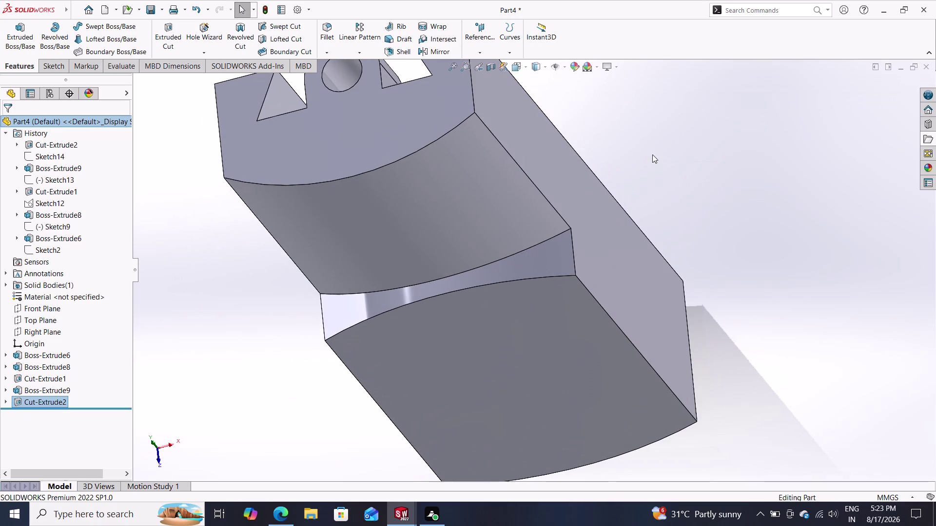
Orbit to the end face of Boss-Extrude8 and start Sketch15 on it.
middle_drag(694, 308, 693, 220)
click(569, 272)
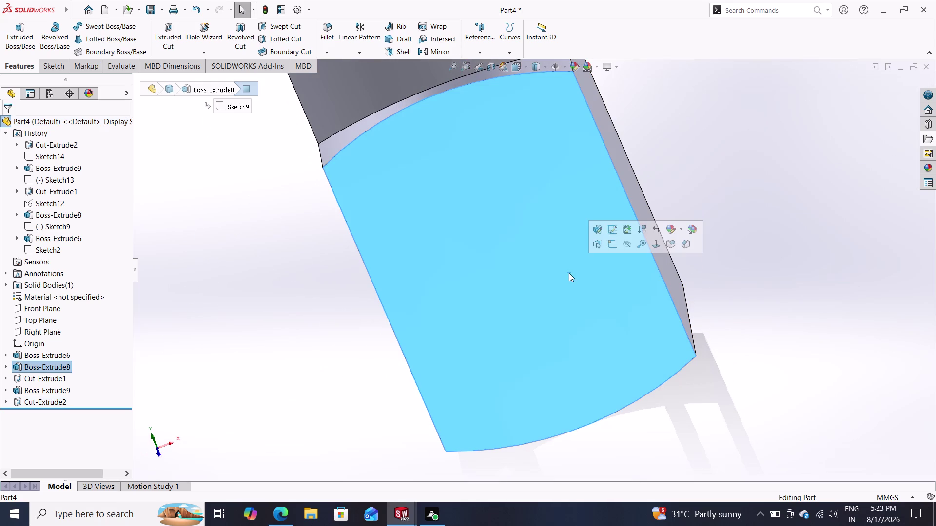
click(614, 244)
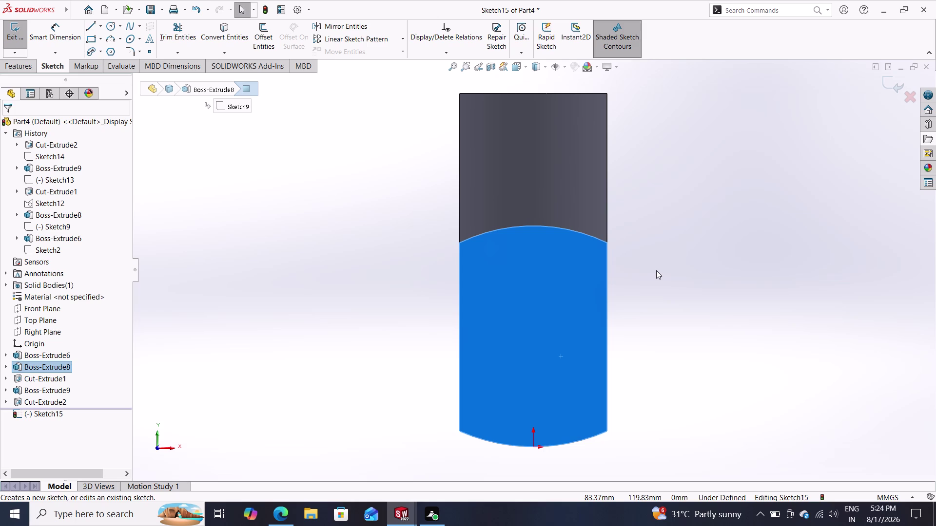
Draw the first circle centred above the origin.
click(109, 21)
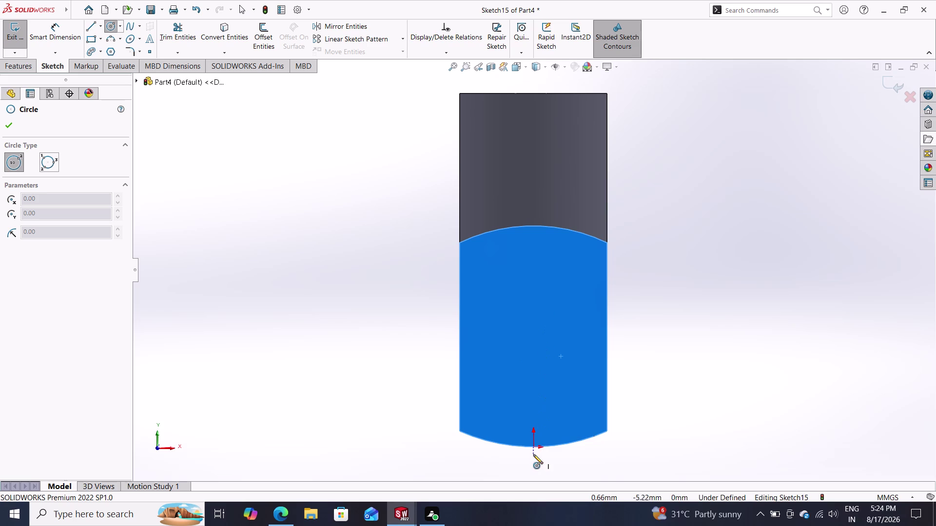
click(533, 299)
click(558, 317)
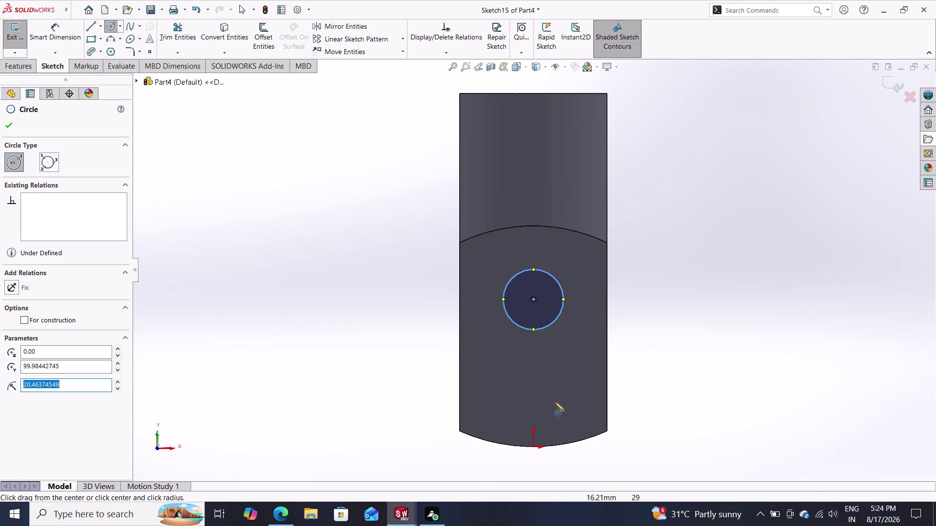
double_click(530, 389)
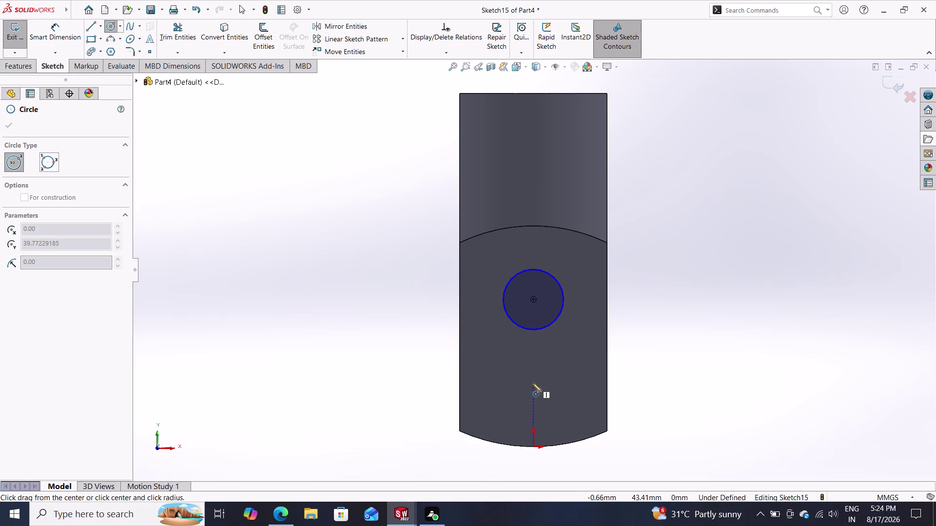
Draw the second circle below the first and begin dimensioning the upper circle.
double_click(533, 383)
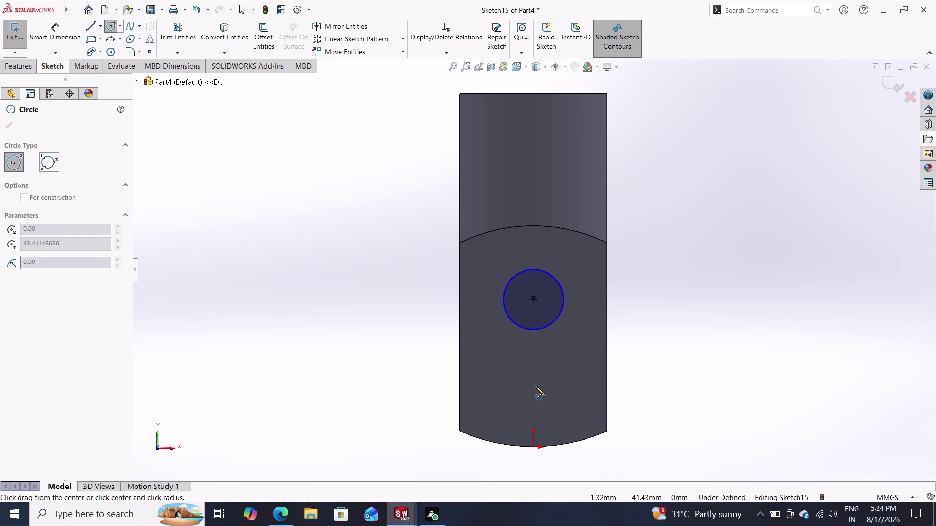
click(533, 382)
double_click(560, 395)
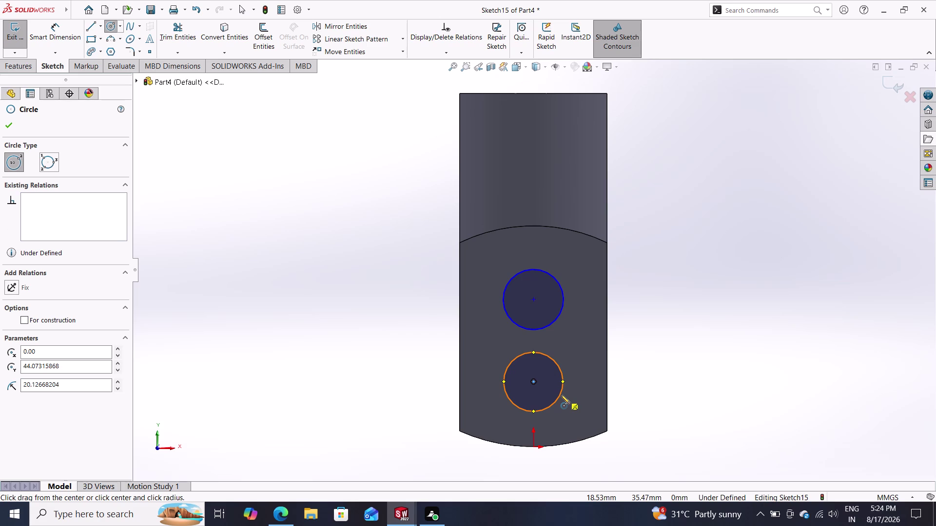
click(50, 36)
click(504, 297)
click(372, 280)
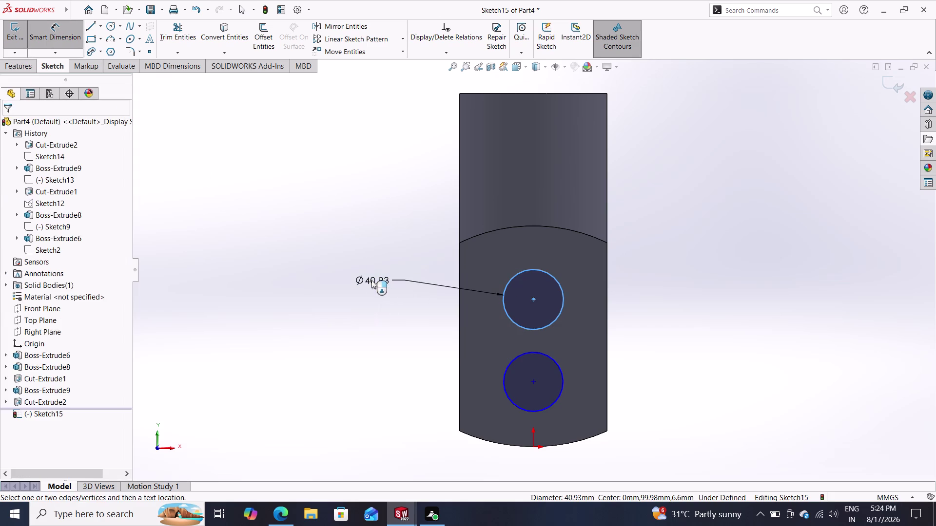
Set the circle diameters to 16 (upper) and 20 (lower).
text(16)
key(Return)
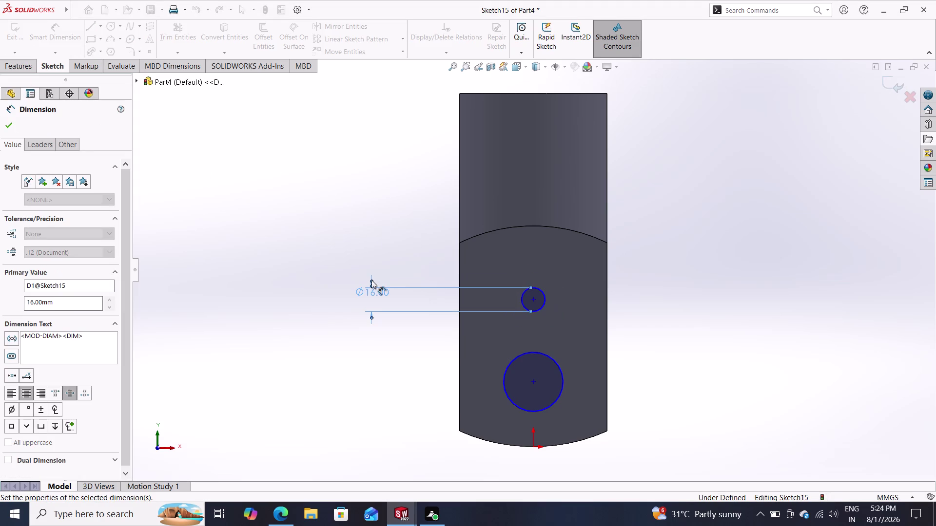
click(562, 371)
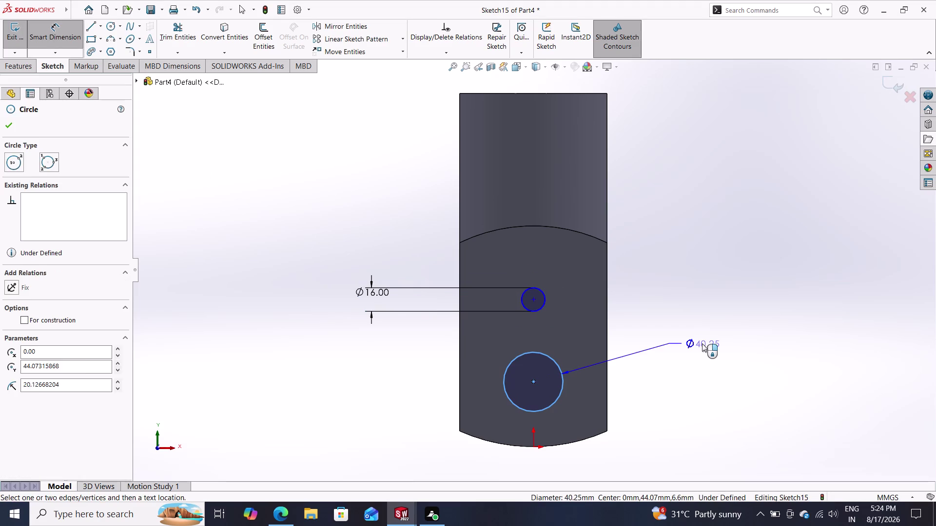
click(702, 344)
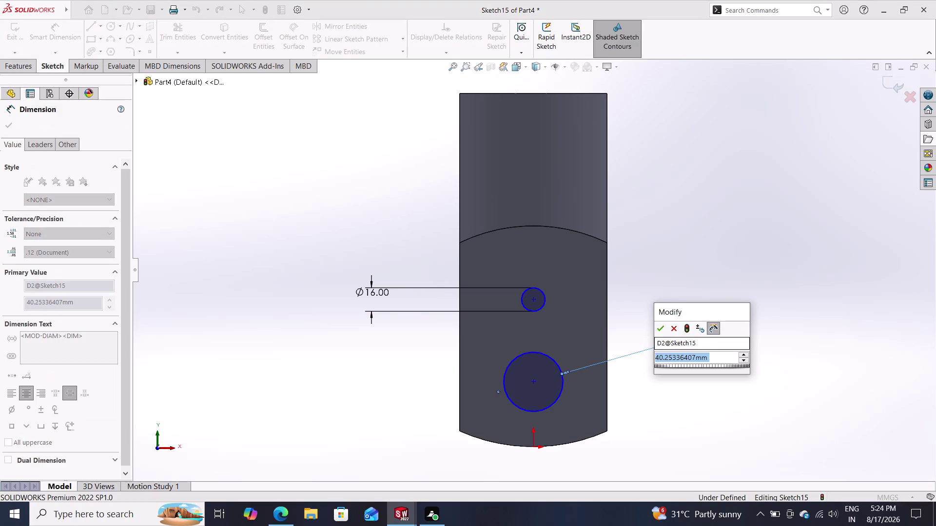
text(20)
key(Return)
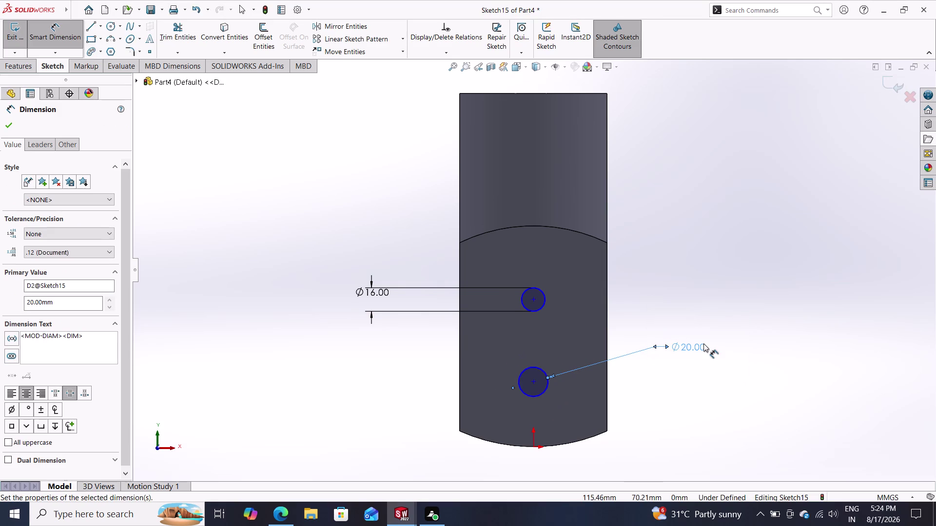
click(10, 126)
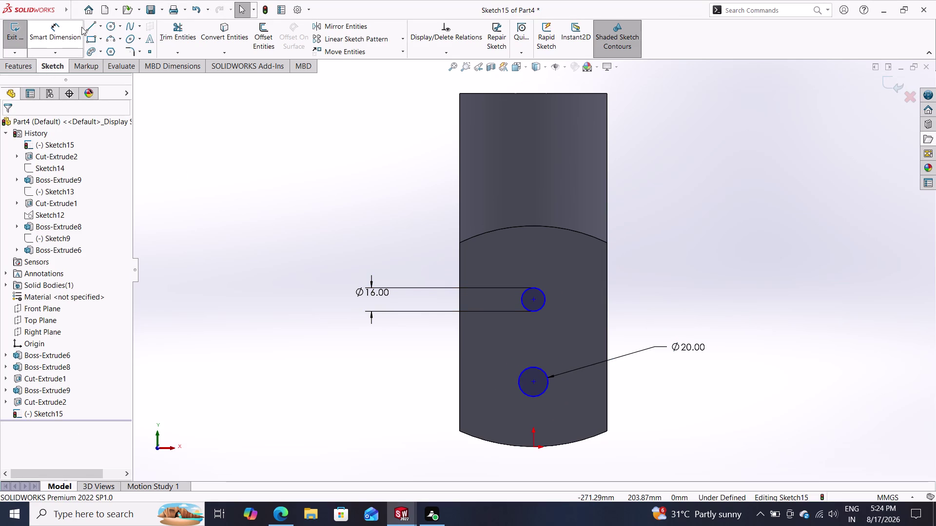
Dimension the centres 88 apart and the lower centre 35 above the origin.
double_click(63, 31)
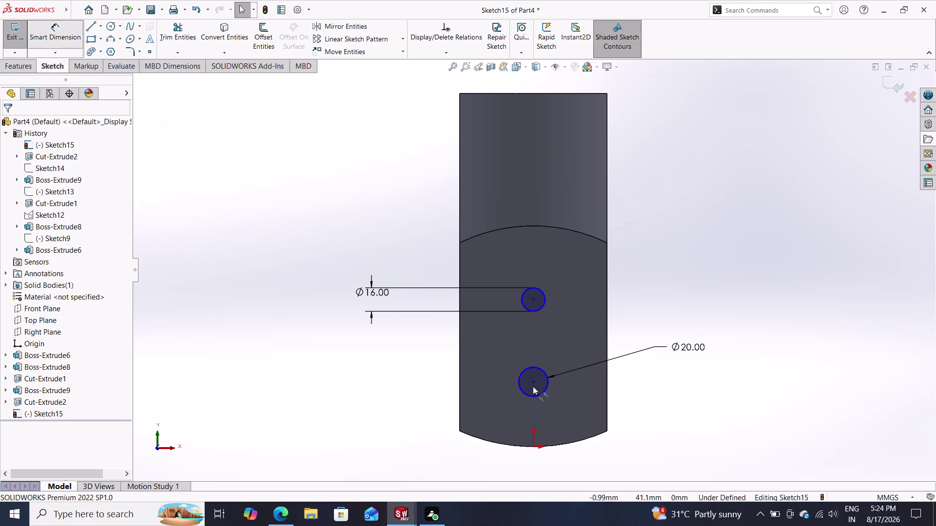
click(534, 383)
click(532, 300)
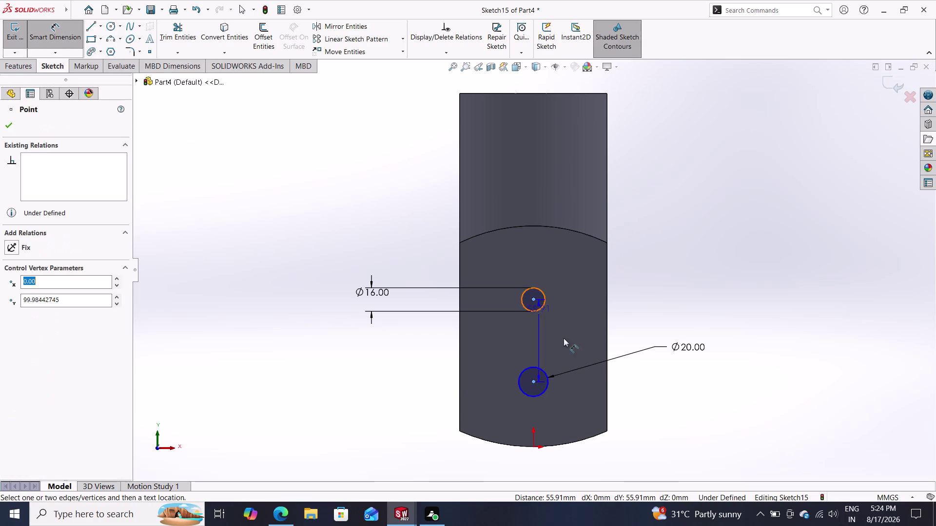
click(693, 329)
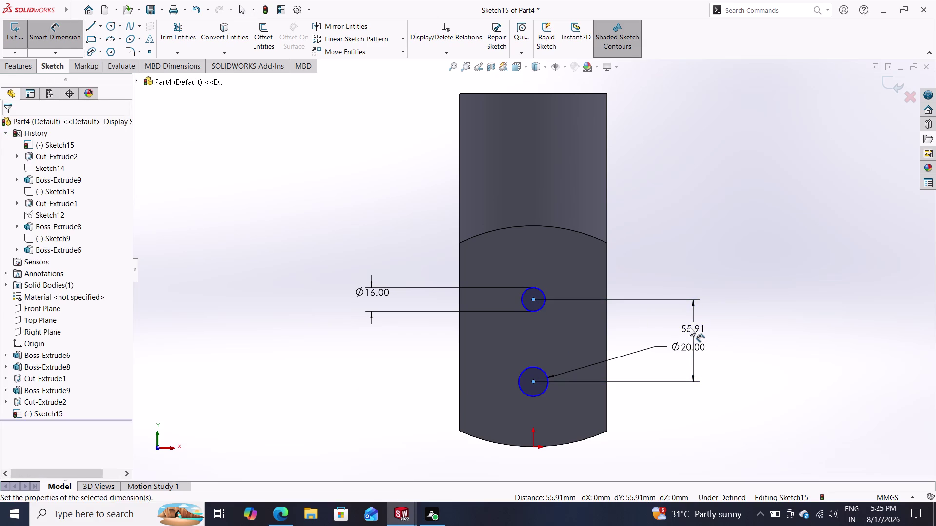
text(88)
key(Return)
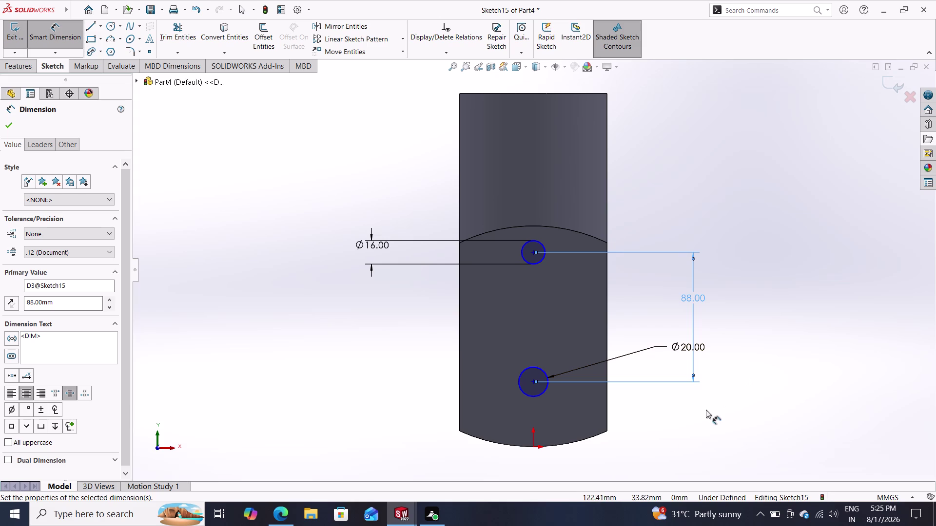
click(533, 445)
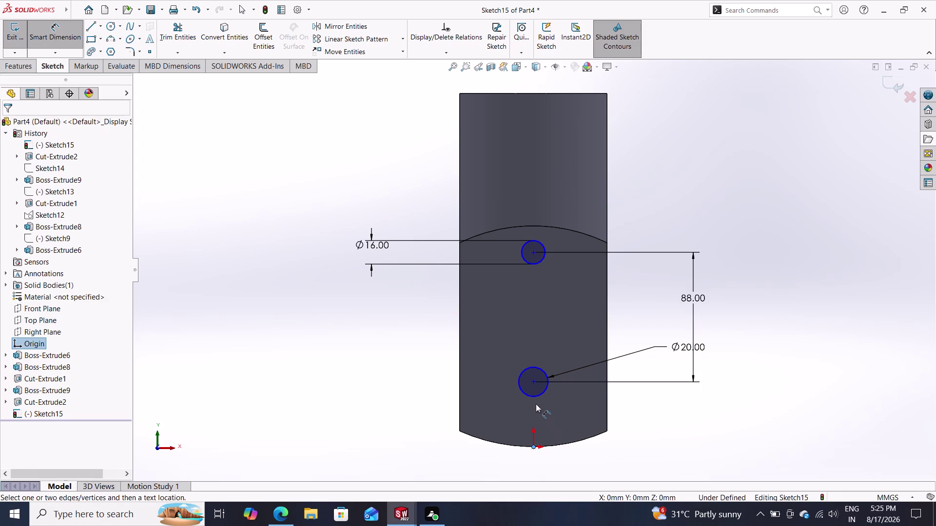
click(533, 381)
click(662, 418)
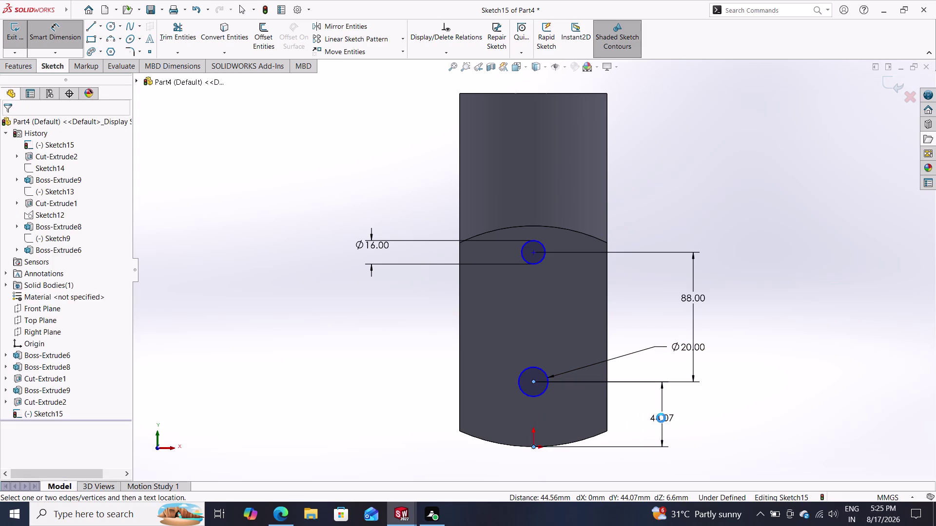
text(35)
key(Return)
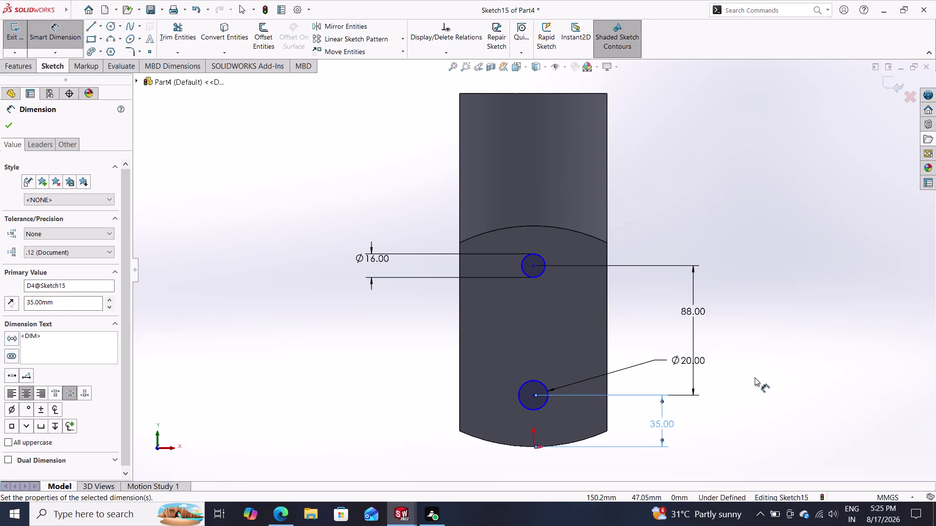
key(Escape)
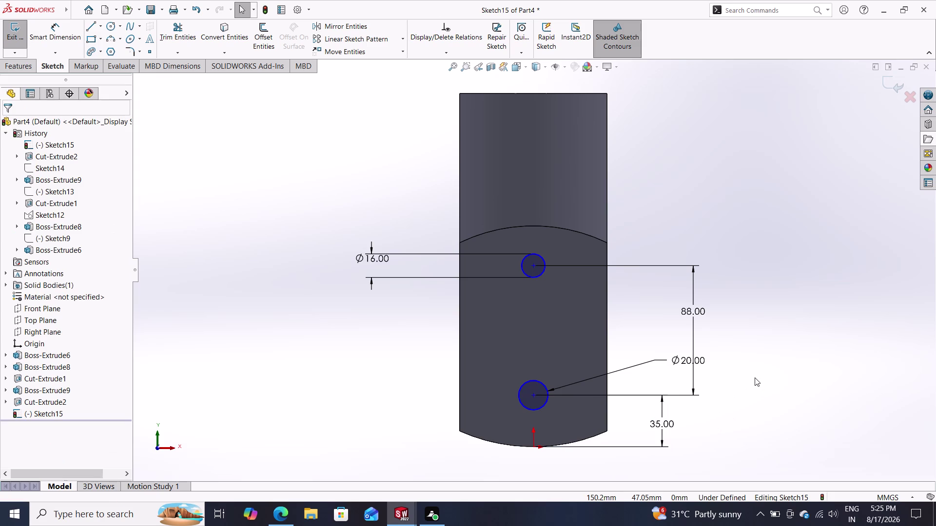
Add a Vertical relation between the origin and both circle centres.
click(532, 448)
click(532, 397)
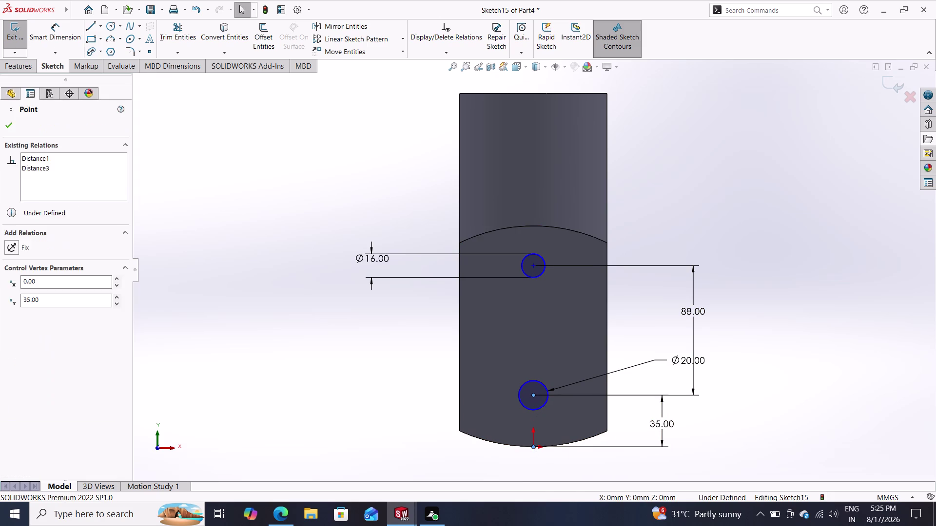
click(532, 265)
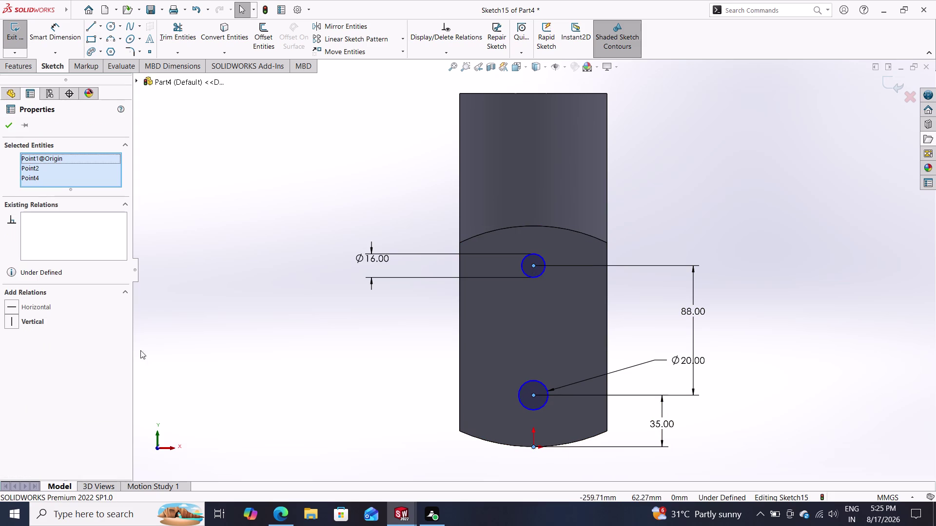
double_click(36, 319)
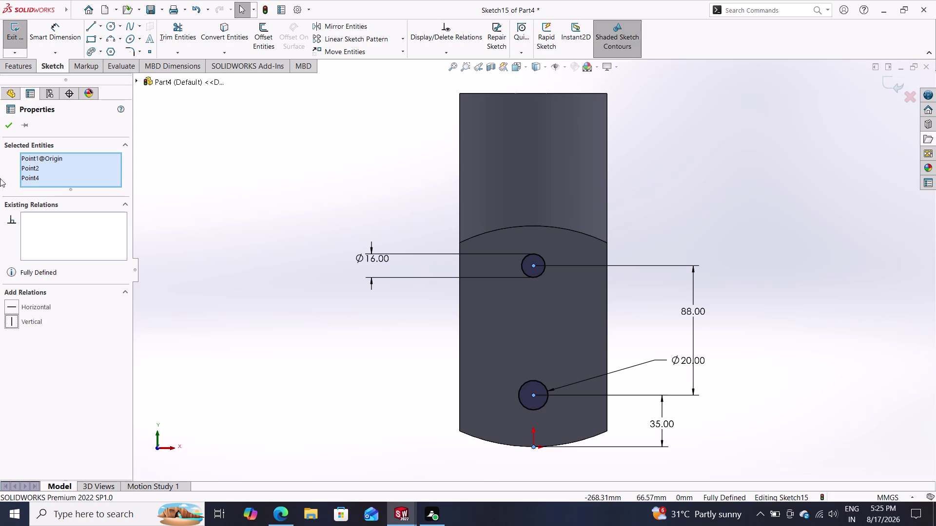
click(4, 125)
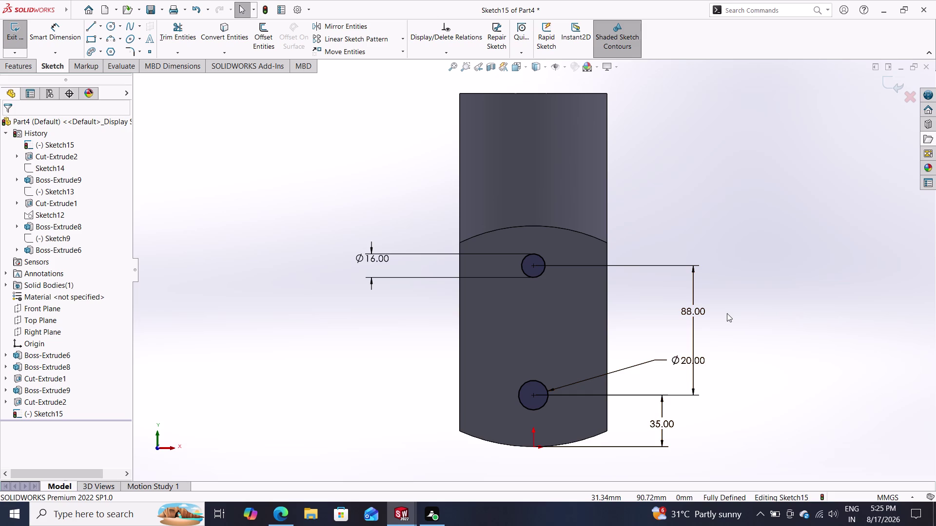
Extrude-cut the Ø16 and Ø20 circles Through All as Cut-Extrude3.
double_click(5, 67)
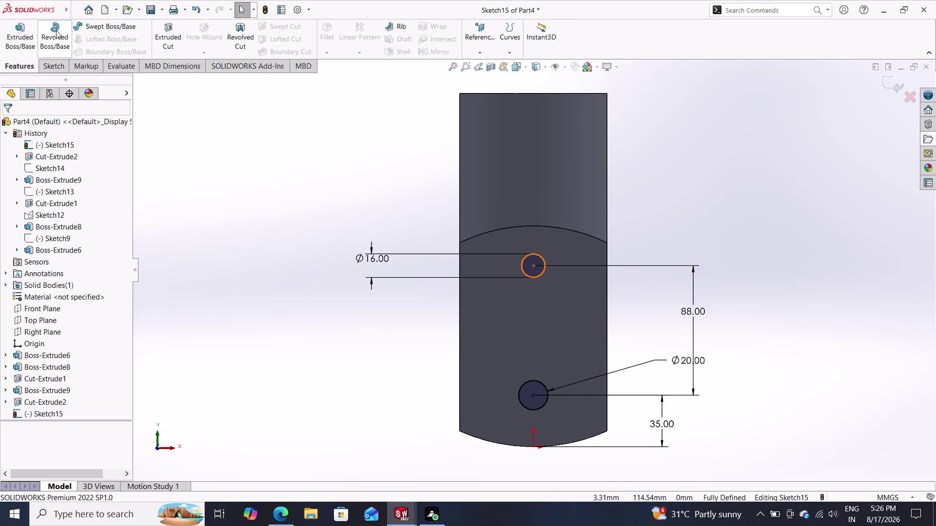
click(13, 39)
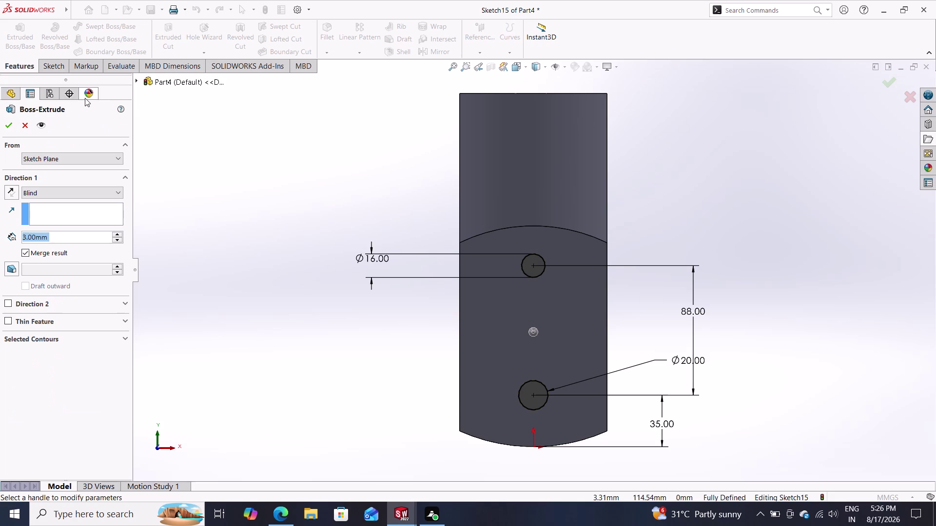
click(26, 121)
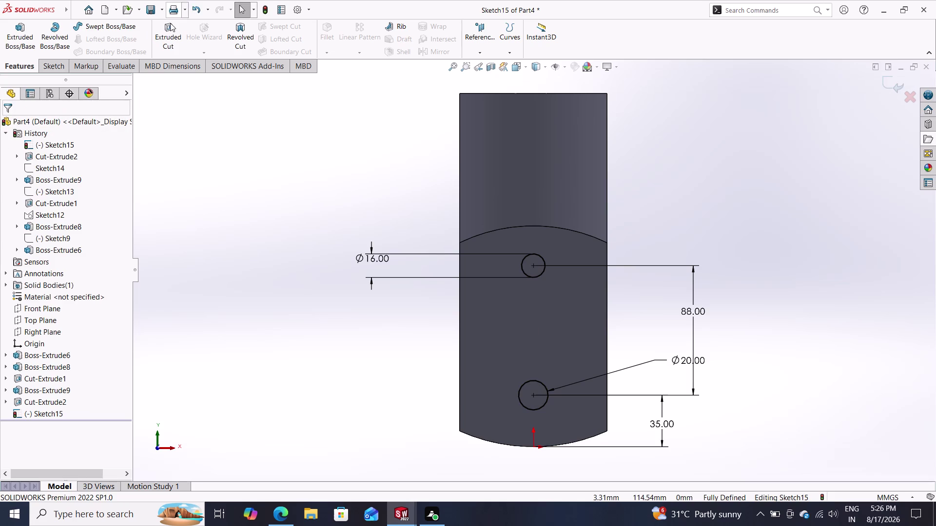
click(170, 32)
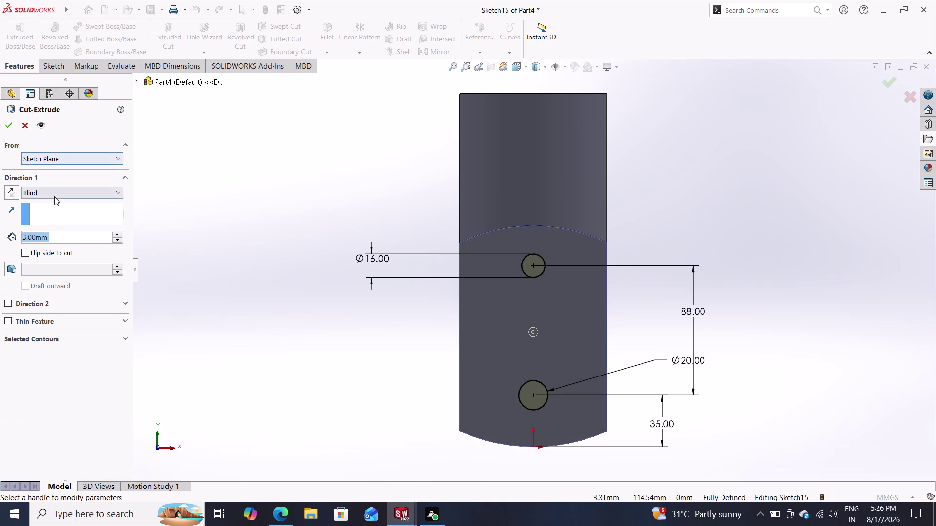
click(59, 191)
click(59, 211)
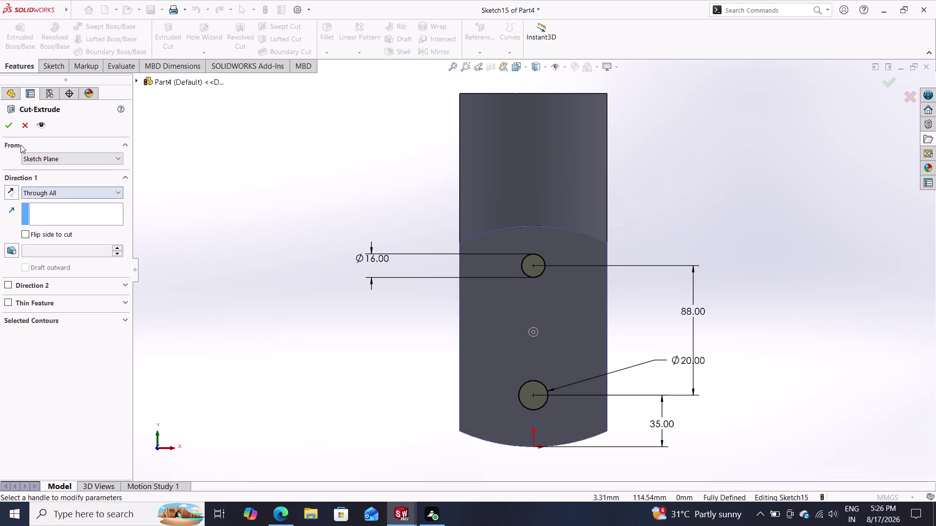
click(3, 126)
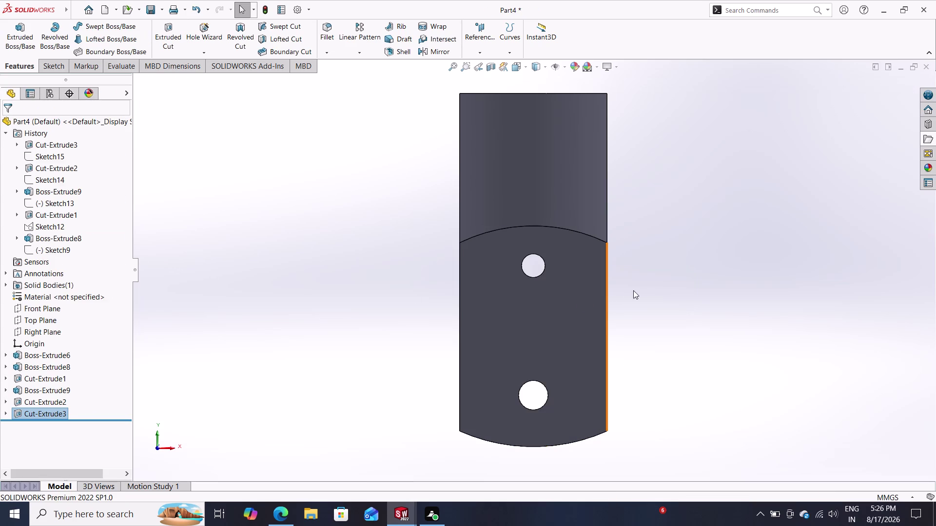
Inspect the new holes, then start Sketch16 on Boss-Extrude6's flat side face.
middle_drag(660, 293, 516, 367)
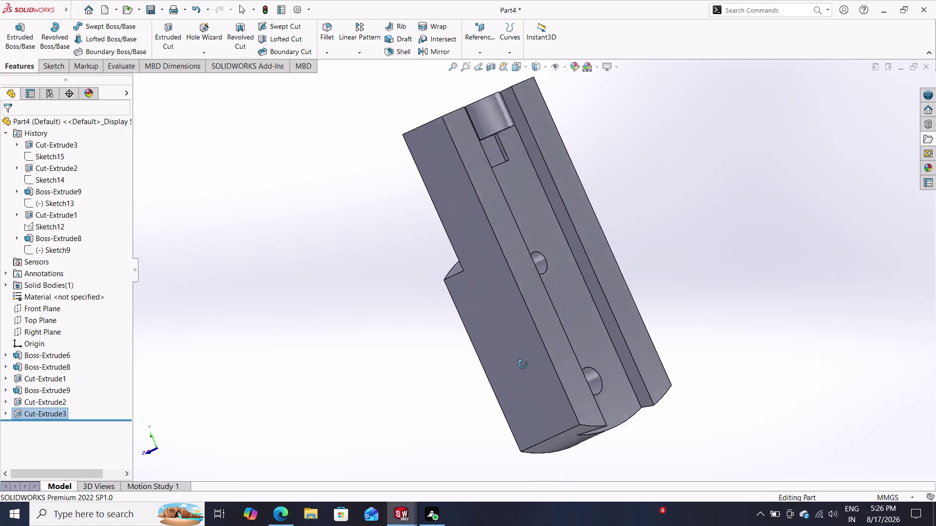
middle_drag(516, 368, 480, 372)
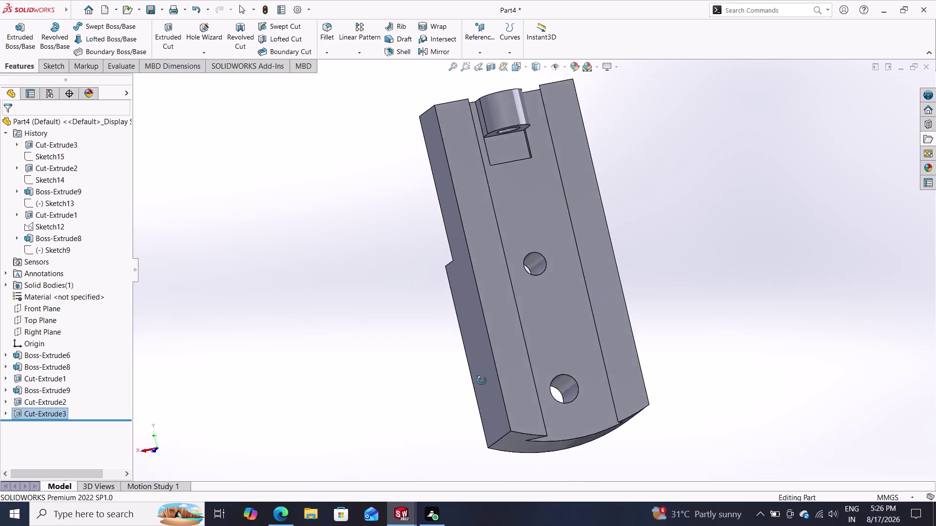
middle_drag(479, 372, 507, 467)
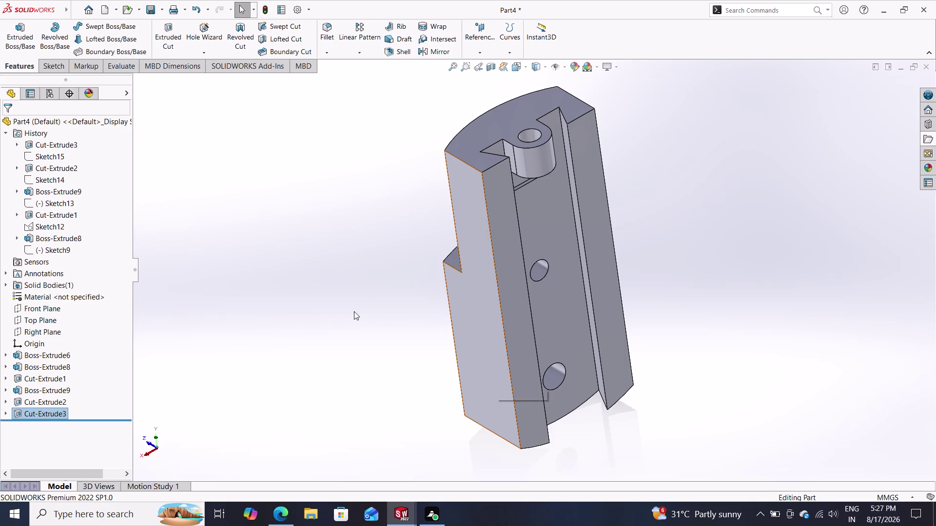
scroll(down, 3)
middle_drag(401, 227, 299, 258)
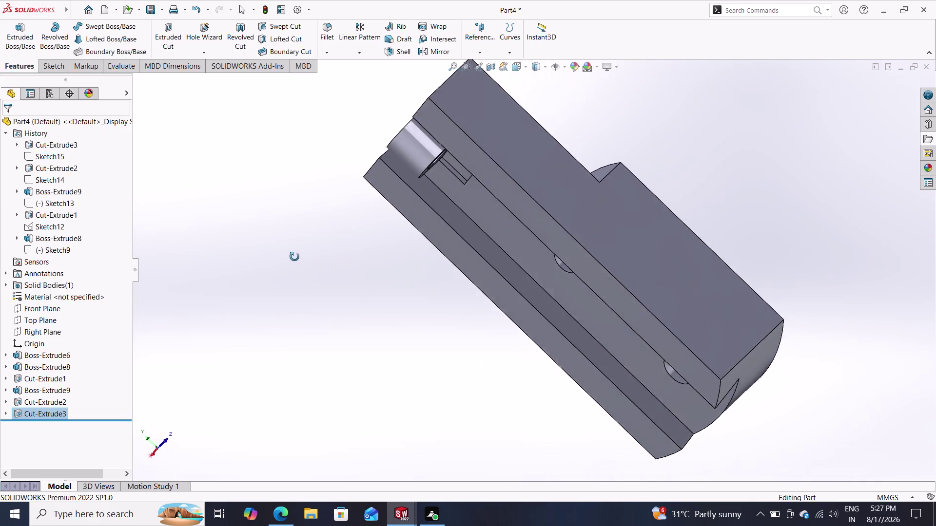
middle_drag(300, 259, 243, 348)
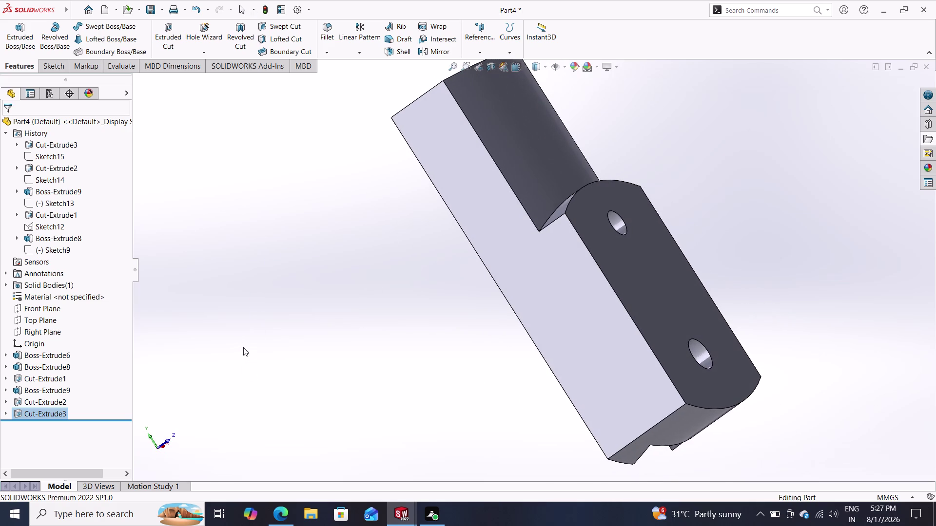
click(445, 158)
click(487, 124)
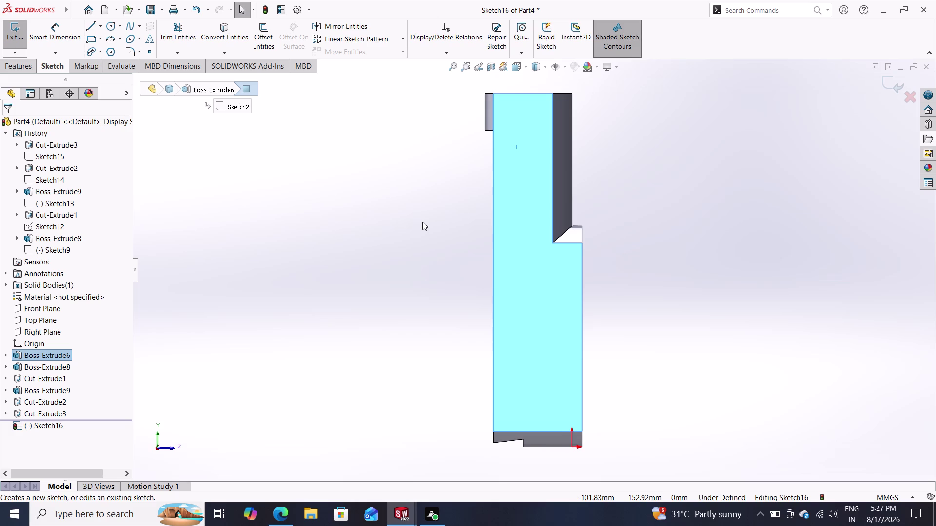
key(Escape)
key(Escape)
key(Escape)
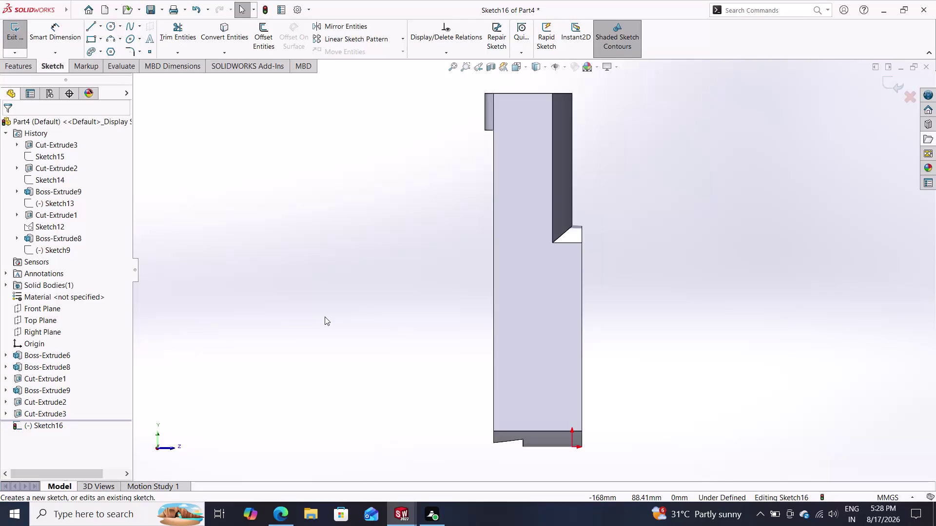
scroll(down, 3)
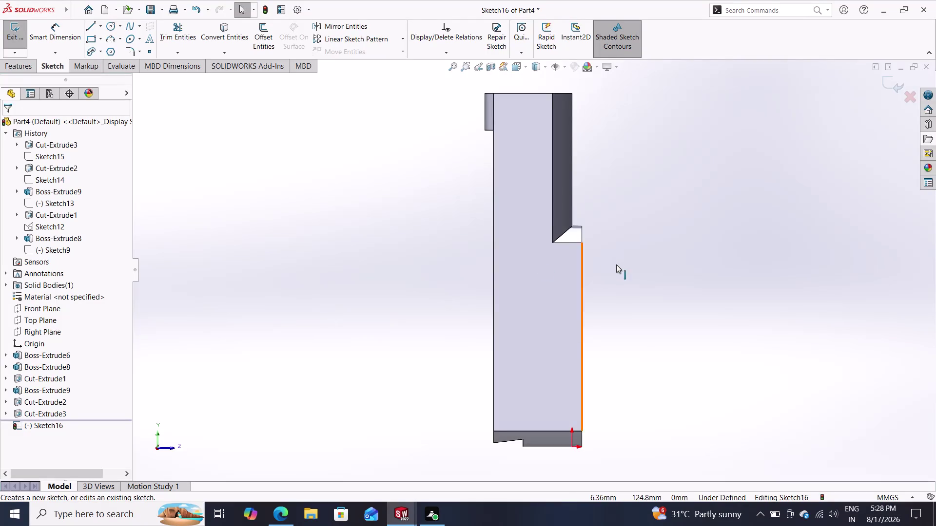
middle_drag(609, 272, 631, 280)
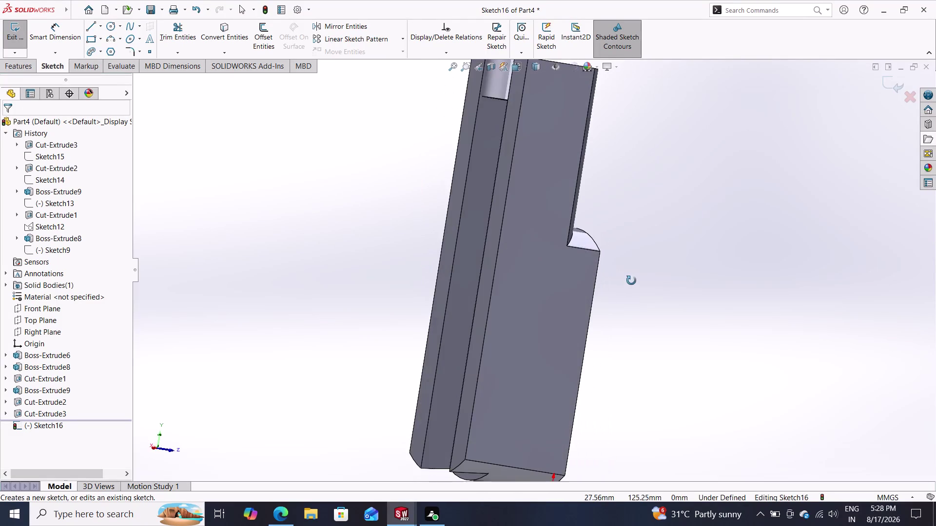
middle_drag(631, 281, 597, 266)
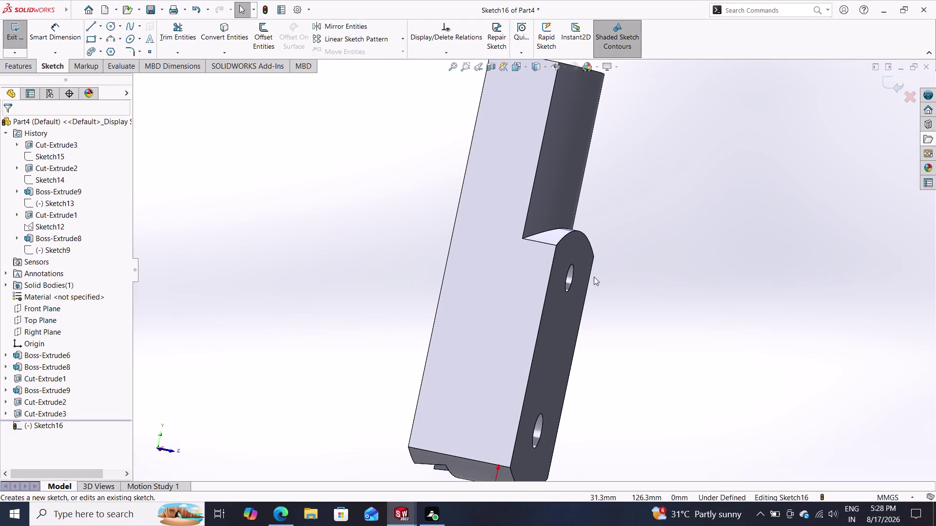
middle_drag(607, 274, 577, 297)
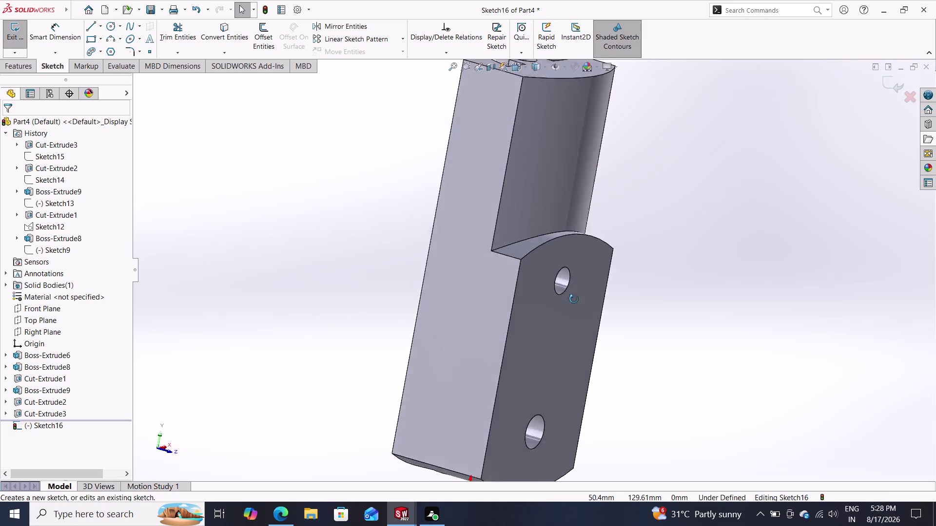
middle_drag(577, 297, 555, 332)
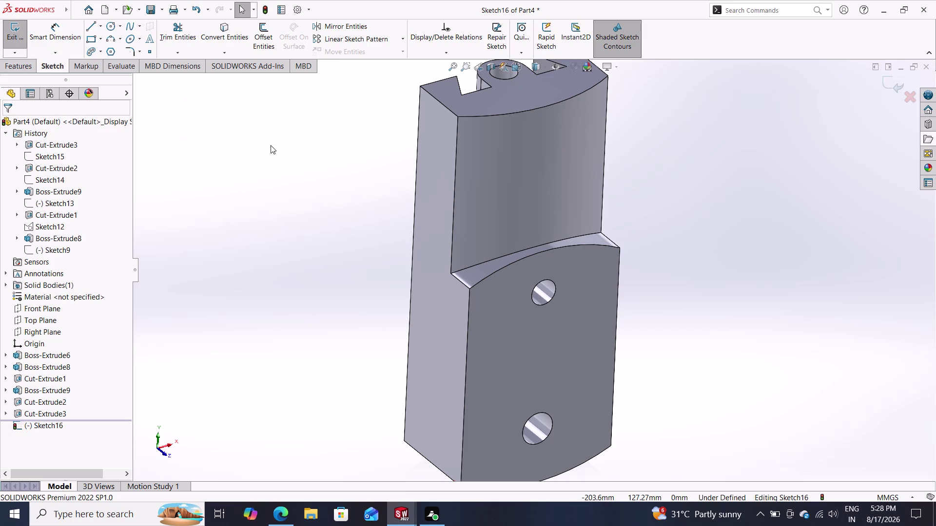
click(21, 56)
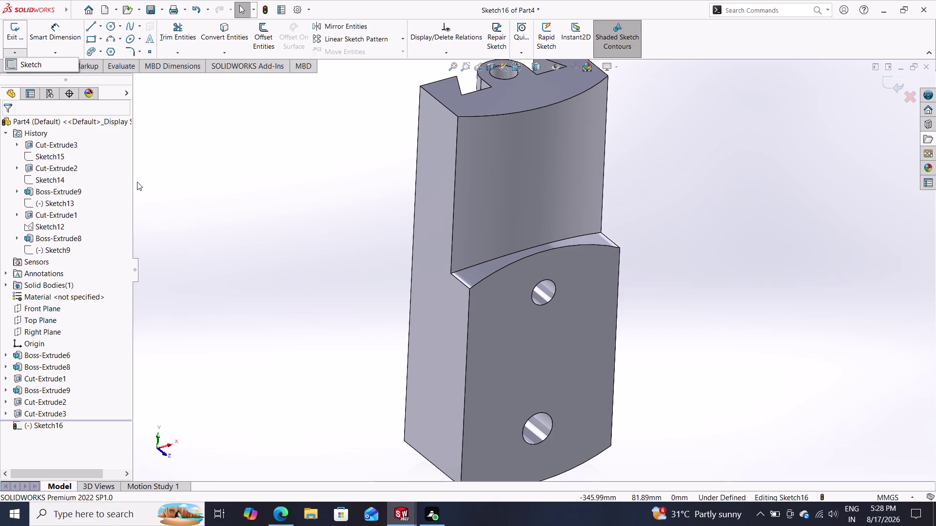
Exit and discard the empty Sketch16.
click(138, 183)
click(22, 65)
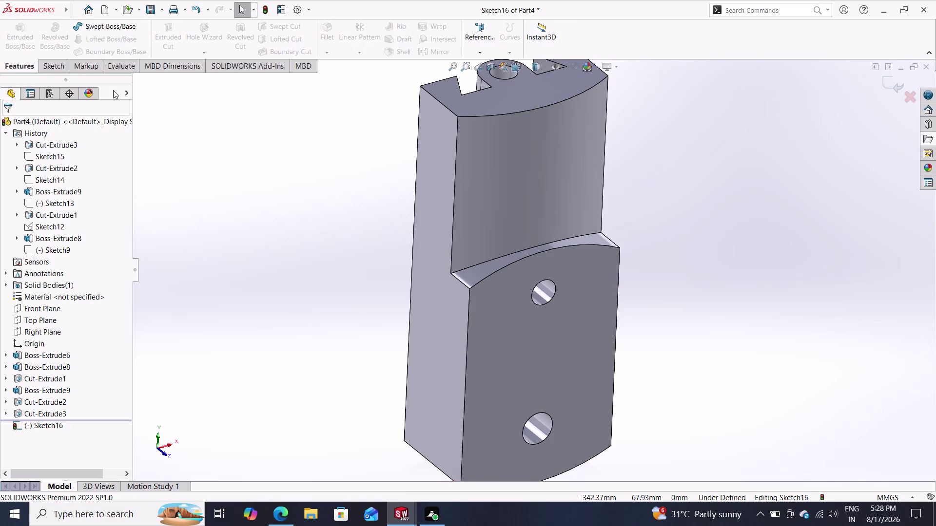
click(887, 85)
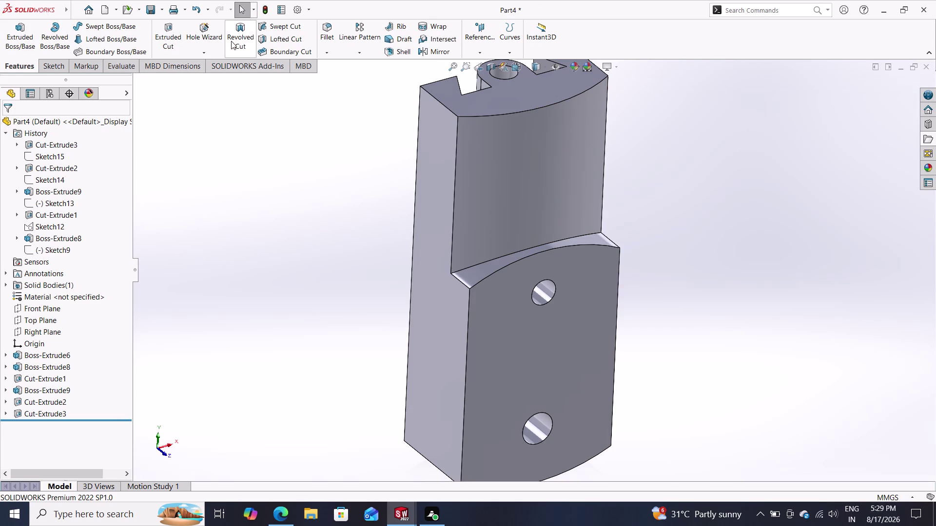
Fillet the curved step edge with a 5 mm radius.
click(326, 31)
click(522, 249)
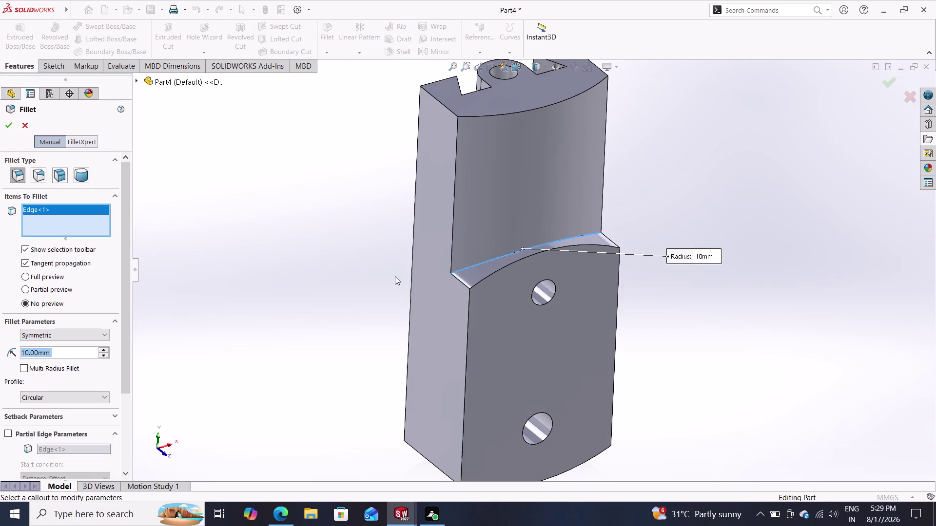
key(5)
key(Return)
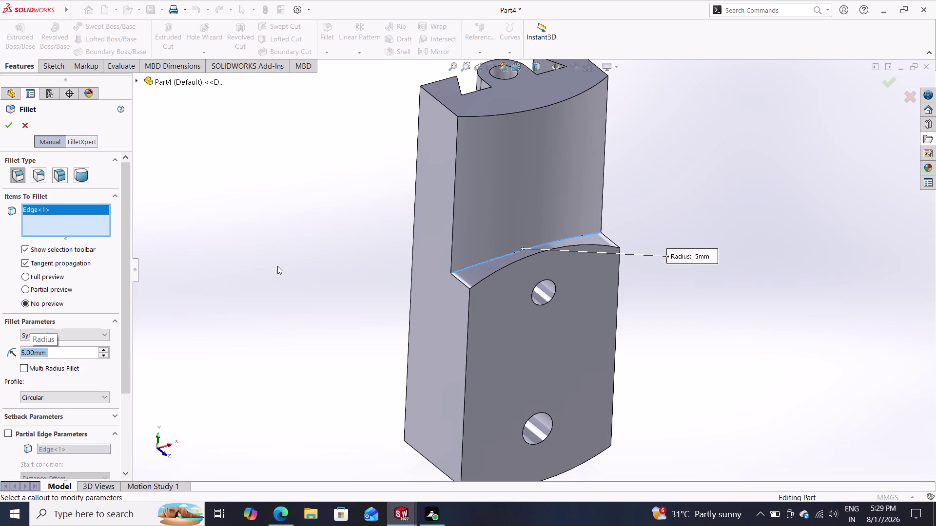
click(9, 124)
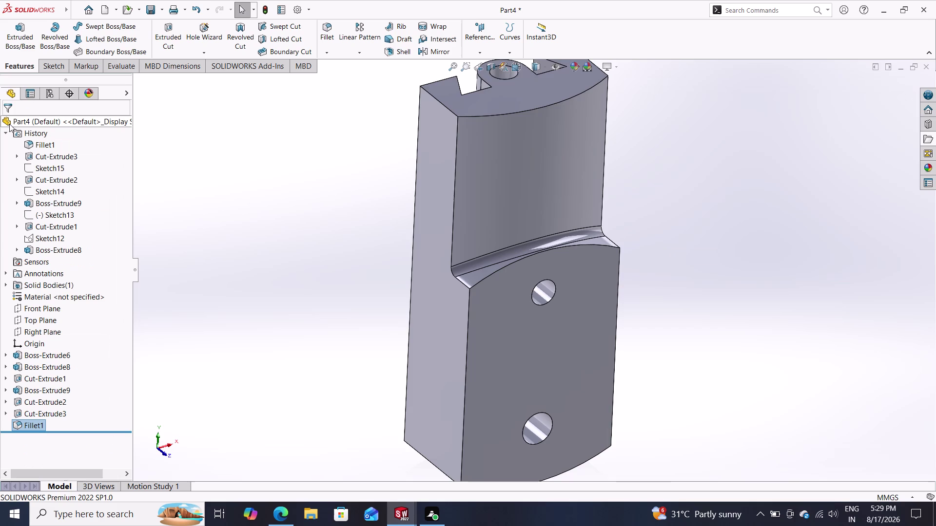
scroll(down, 3)
scroll(up, 3)
scroll(up, 3)
scroll(down, 3)
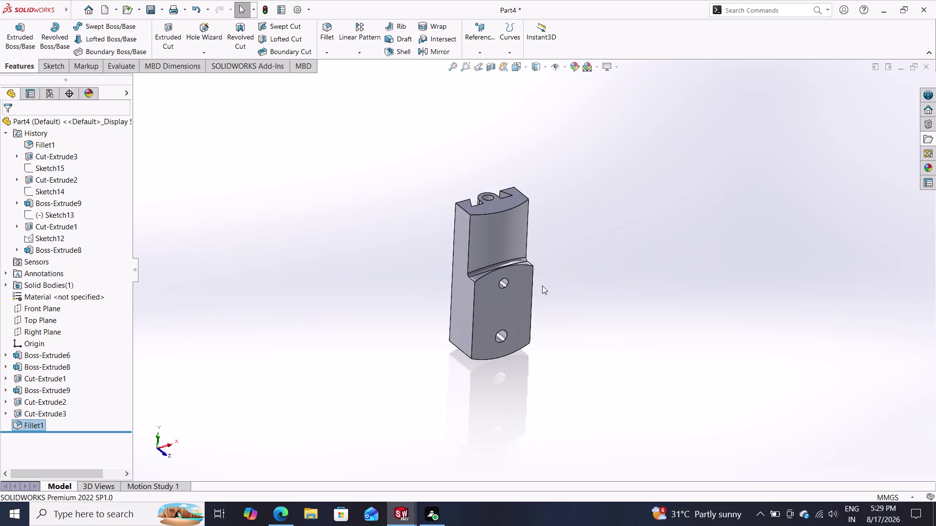
scroll(up, 3)
scroll(down, 3)
scroll(up, 3)
scroll(down, 3)
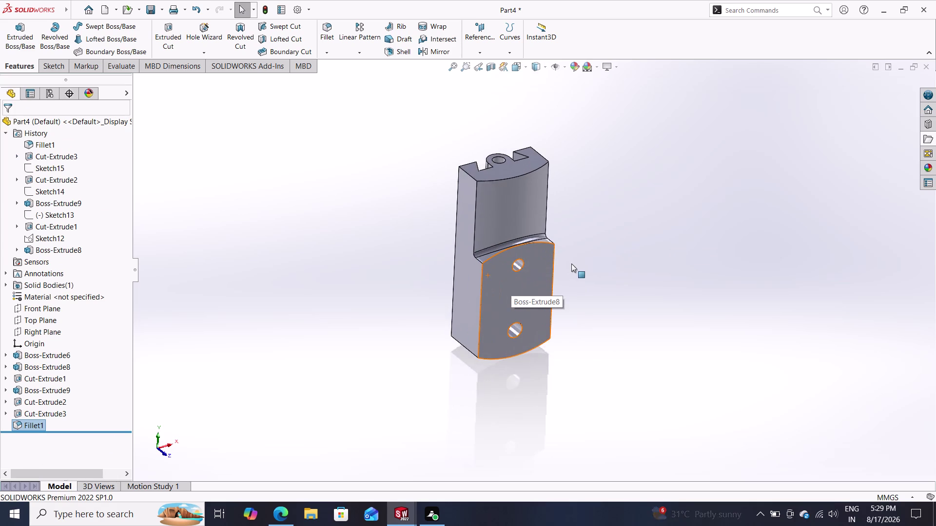
scroll(down, 3)
scroll(up, 3)
middle_drag(566, 268, 471, 318)
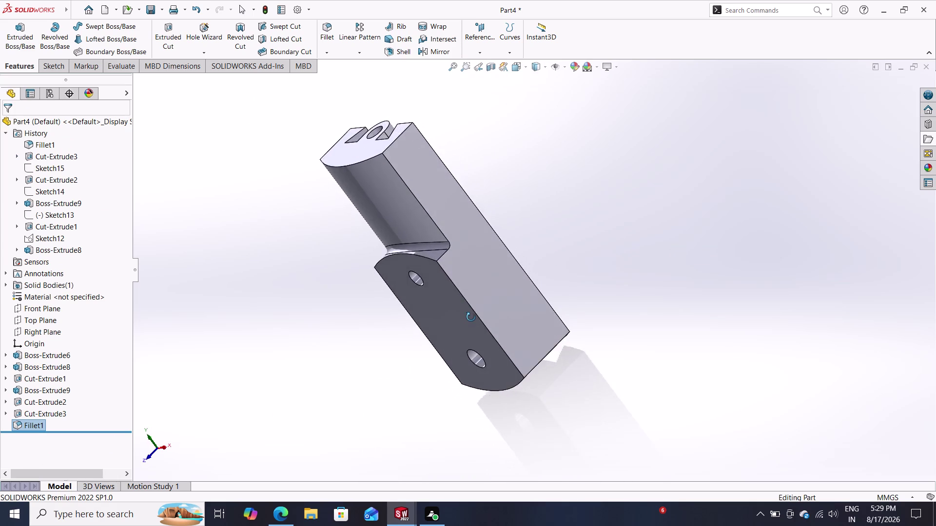
middle_drag(471, 317, 658, 356)
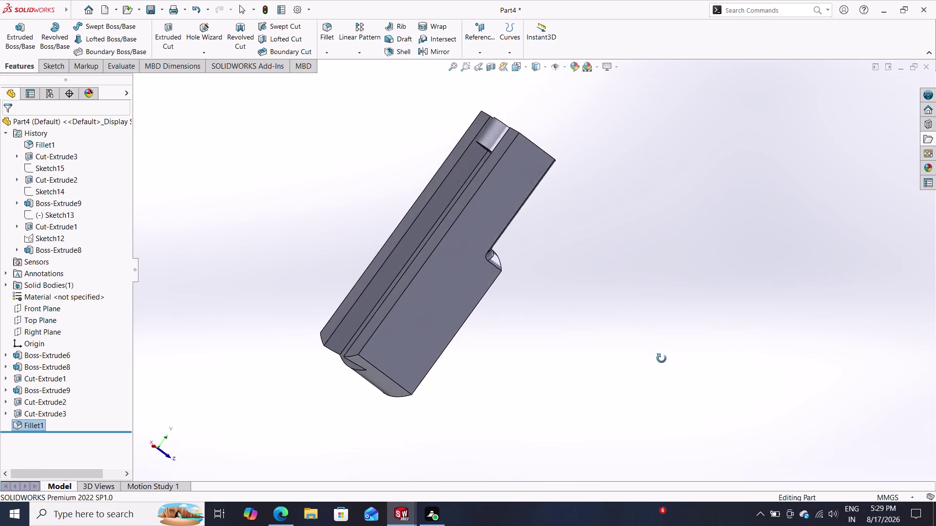
middle_drag(658, 356, 546, 321)
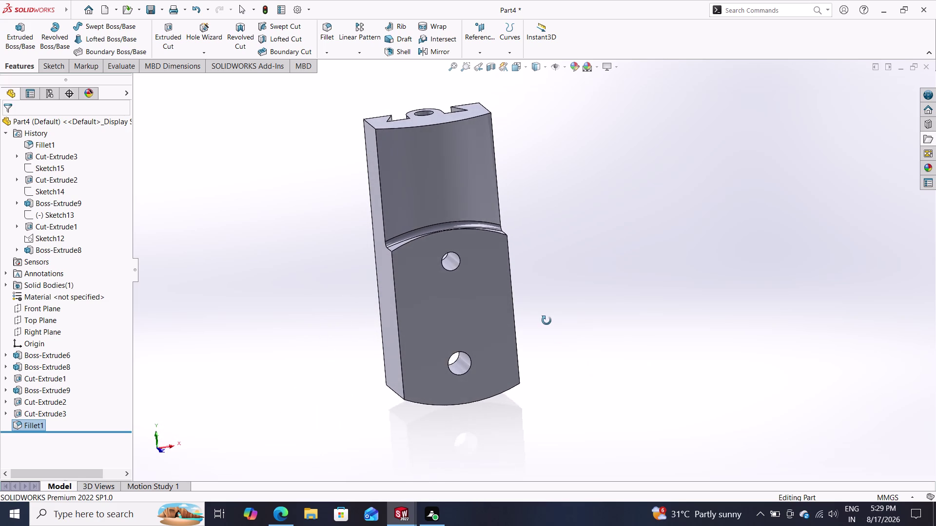
middle_drag(546, 321, 548, 311)
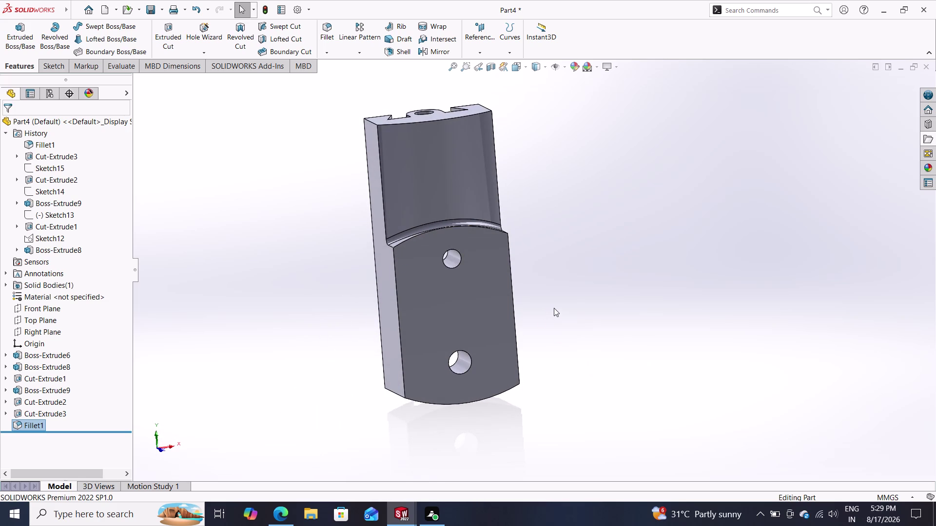
middle_click(554, 308)
scroll(down, 3)
scroll(down, 3)
scroll(up, 3)
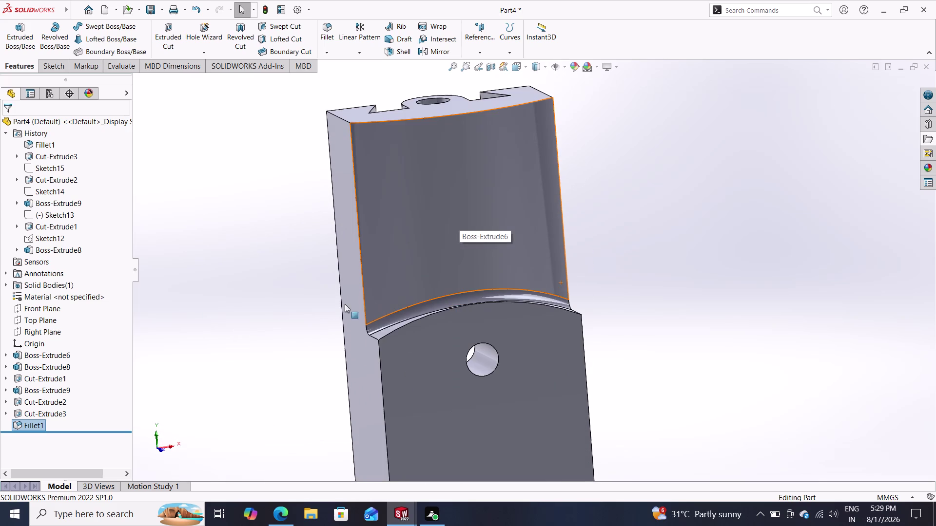
middle_drag(271, 312, 314, 391)
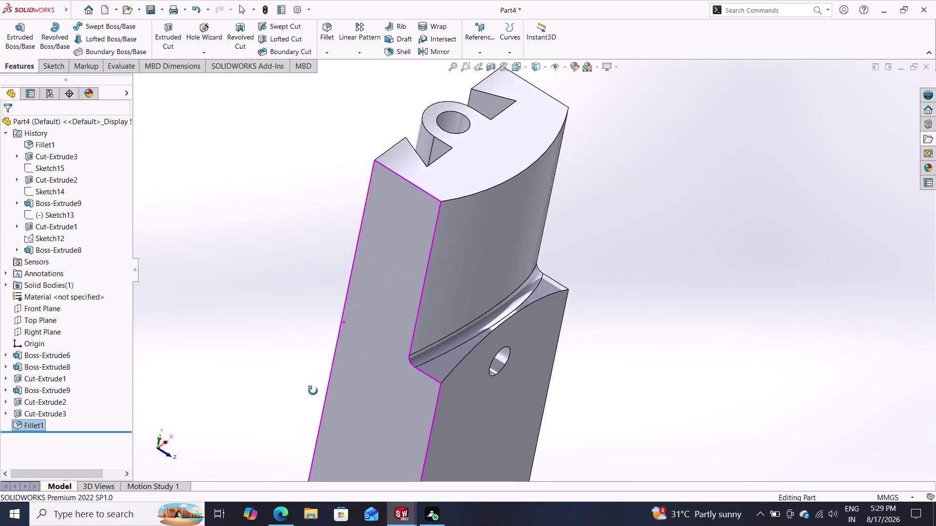
middle_drag(314, 391, 244, 360)
middle_drag(238, 357, 197, 360)
middle_drag(163, 377, 152, 387)
middle_click(150, 388)
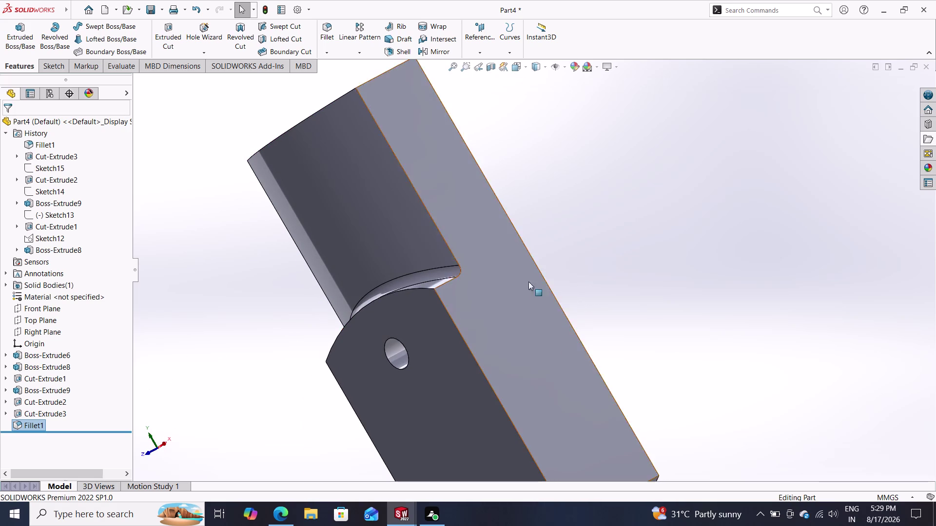
middle_drag(621, 283, 680, 345)
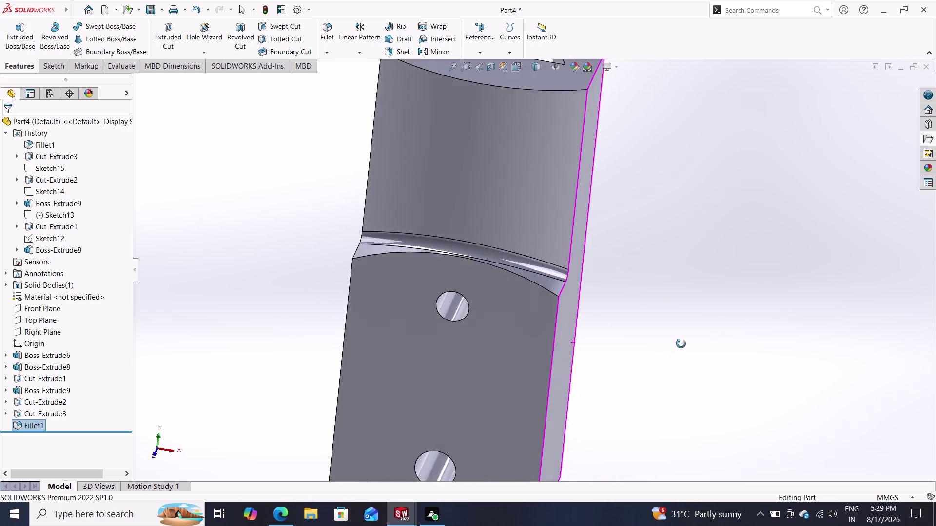
middle_drag(680, 345, 671, 280)
middle_drag(669, 276, 669, 270)
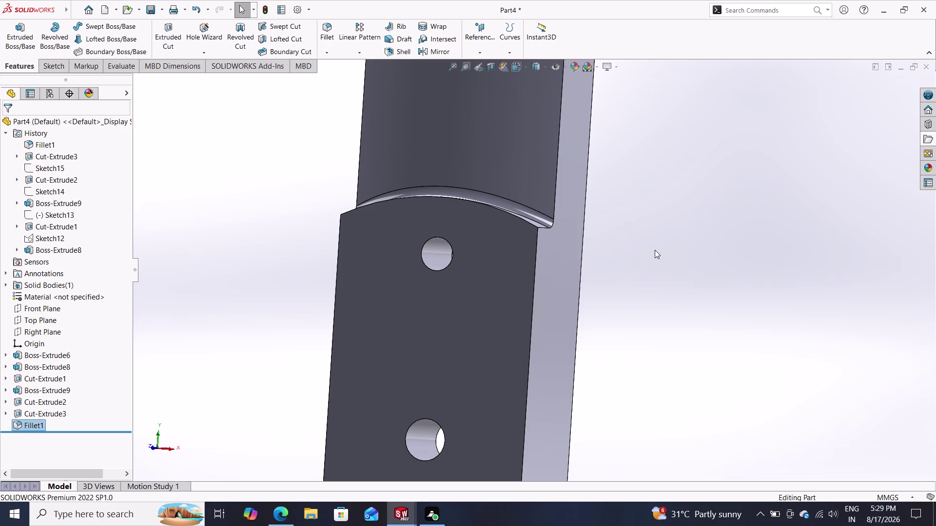
scroll(down, 3)
scroll(up, 3)
middle_drag(599, 267, 522, 295)
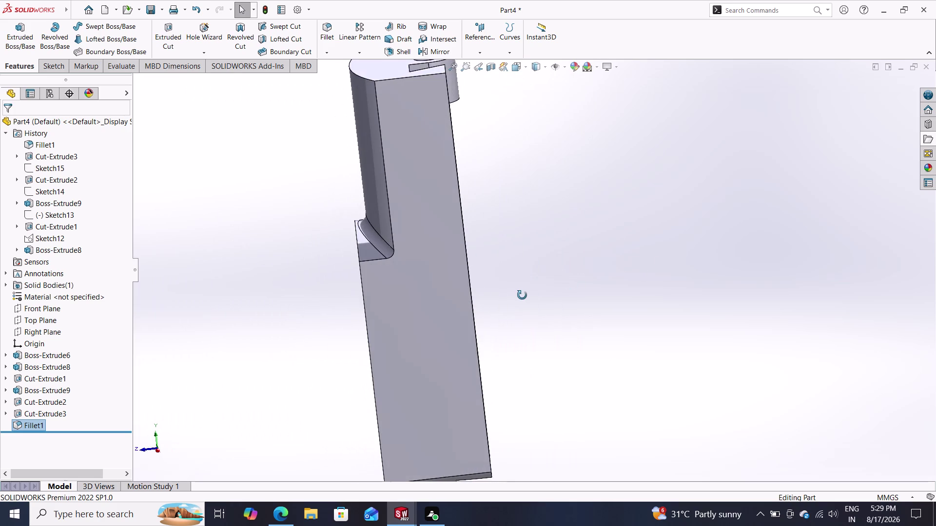
middle_drag(522, 295, 530, 309)
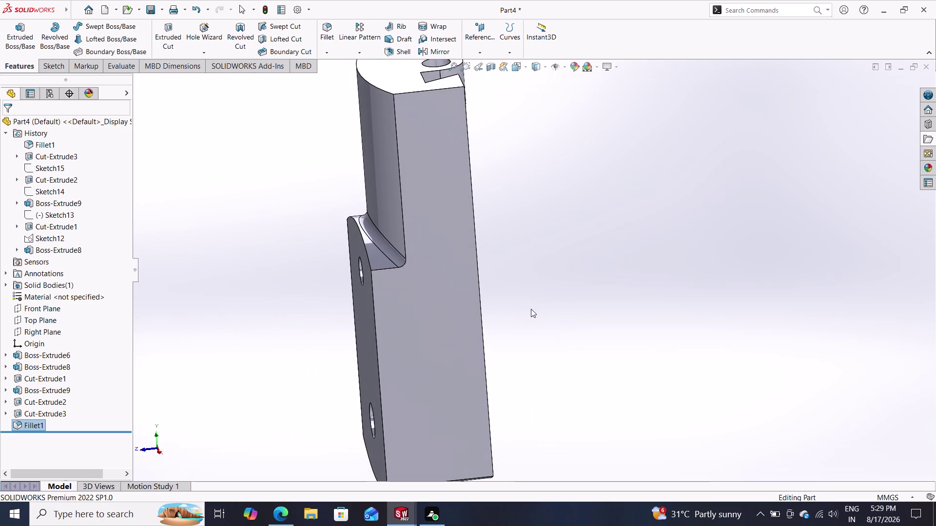
click(430, 228)
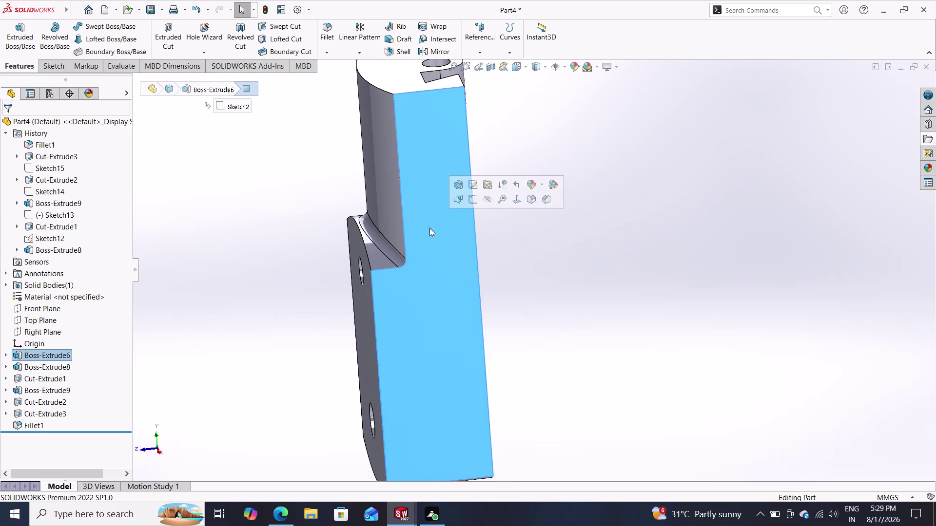
Start Sketch17 on the part's long side face.
click(475, 198)
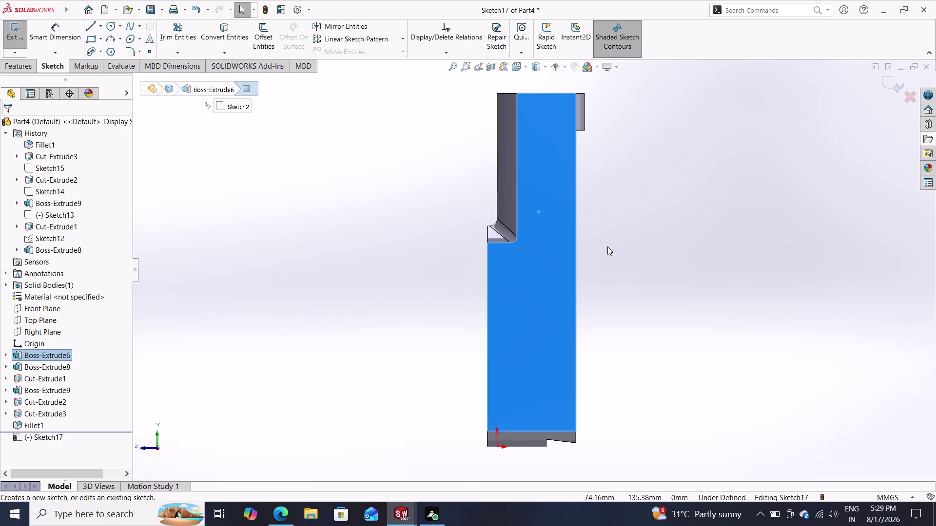
scroll(down, 3)
scroll(up, 3)
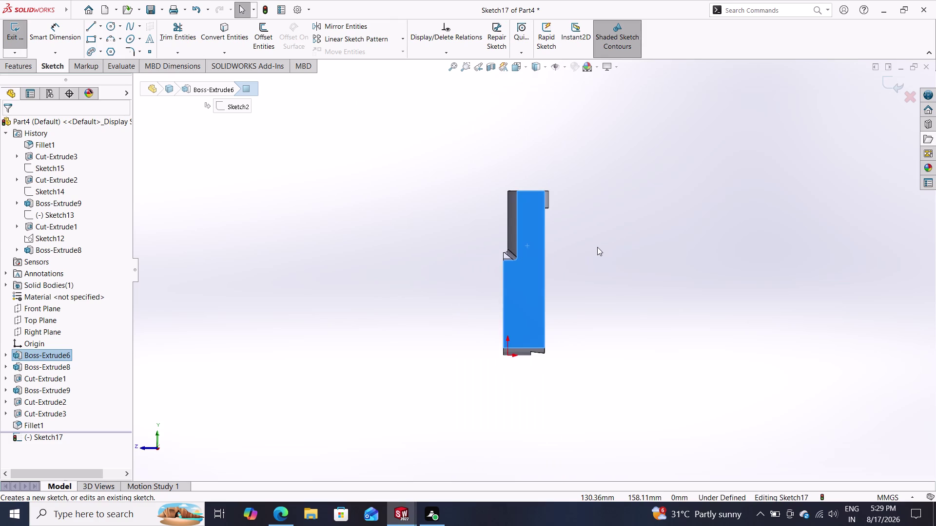
key(Escape)
scroll(down, 3)
scroll(down, 3)
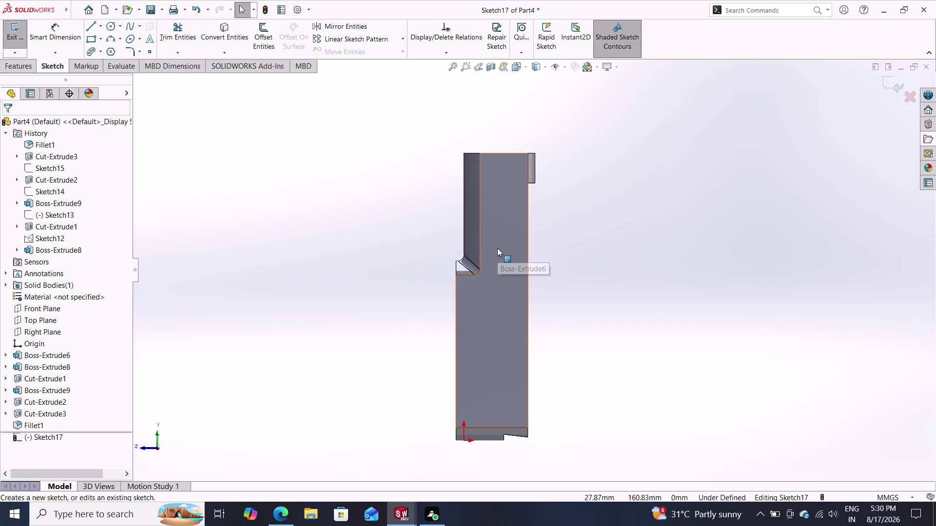
click(107, 26)
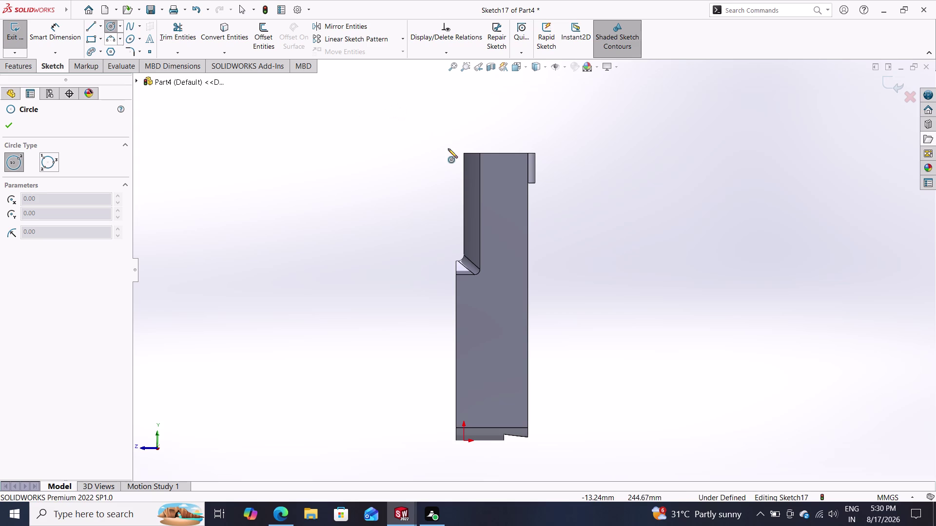
scroll(down, 3)
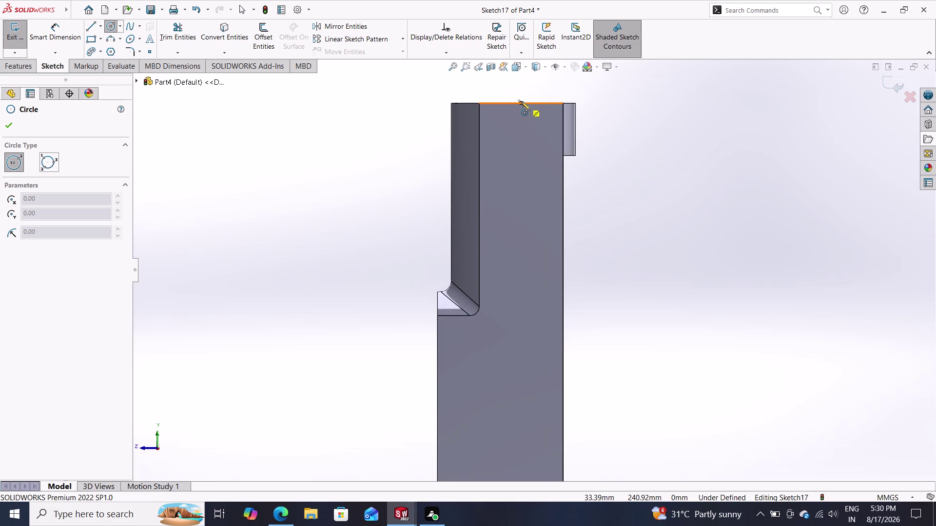
Draw a vertical centerline from the face's top edge to its bottom edge.
click(101, 24)
click(107, 48)
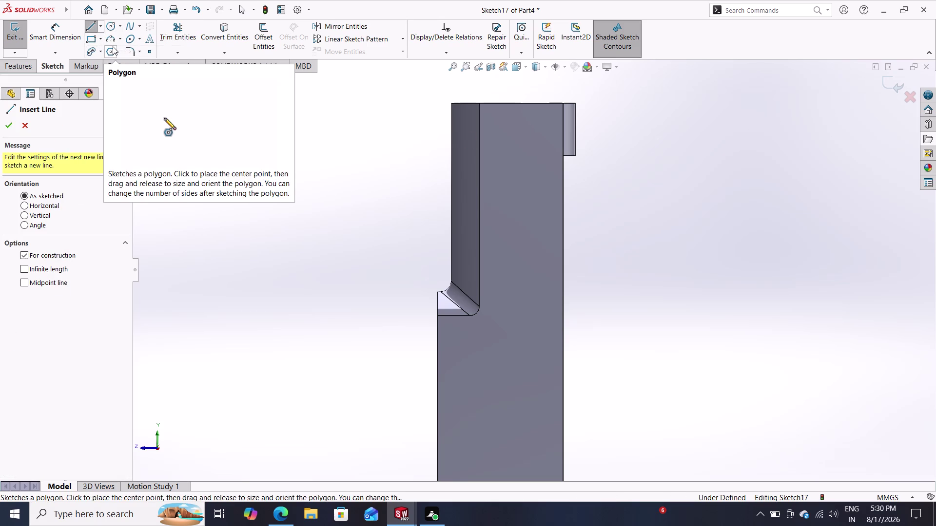
click(521, 103)
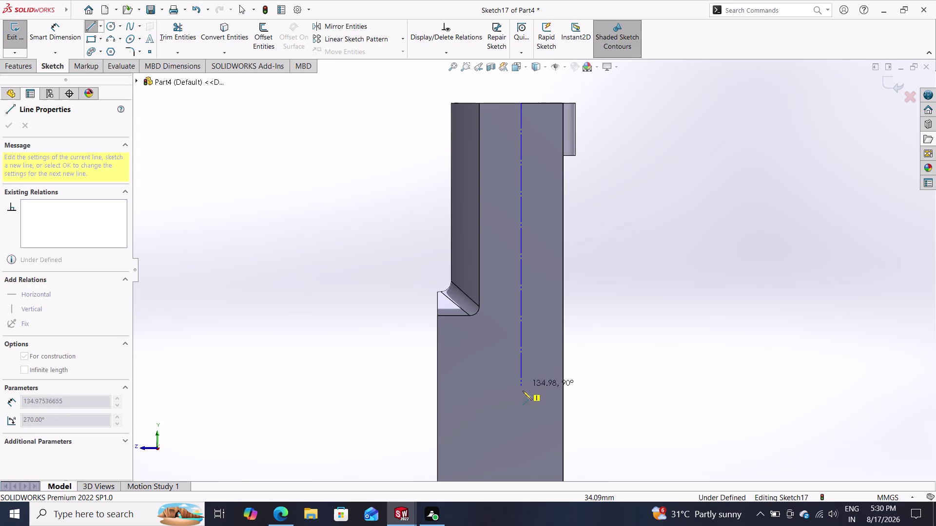
scroll(down, 3)
scroll(up, 3)
scroll(up, 3)
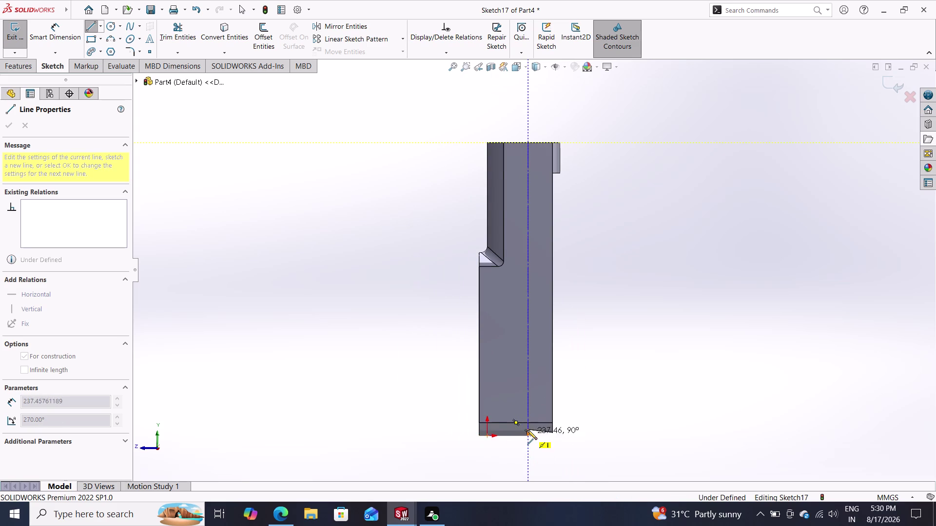
click(527, 424)
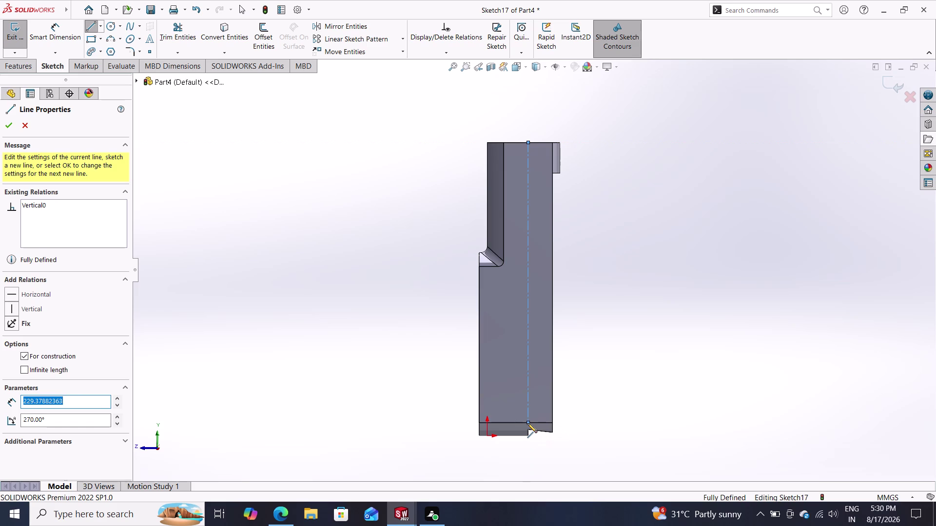
key(Escape)
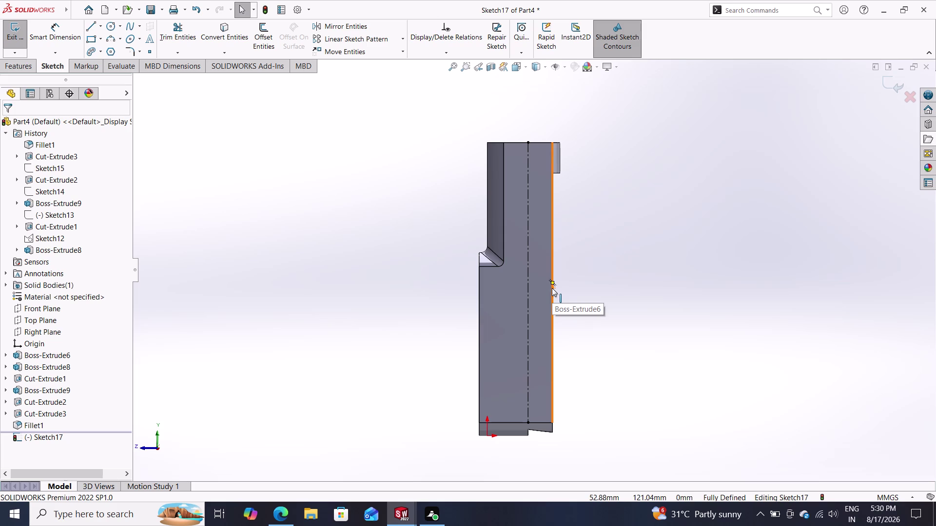
scroll(down, 3)
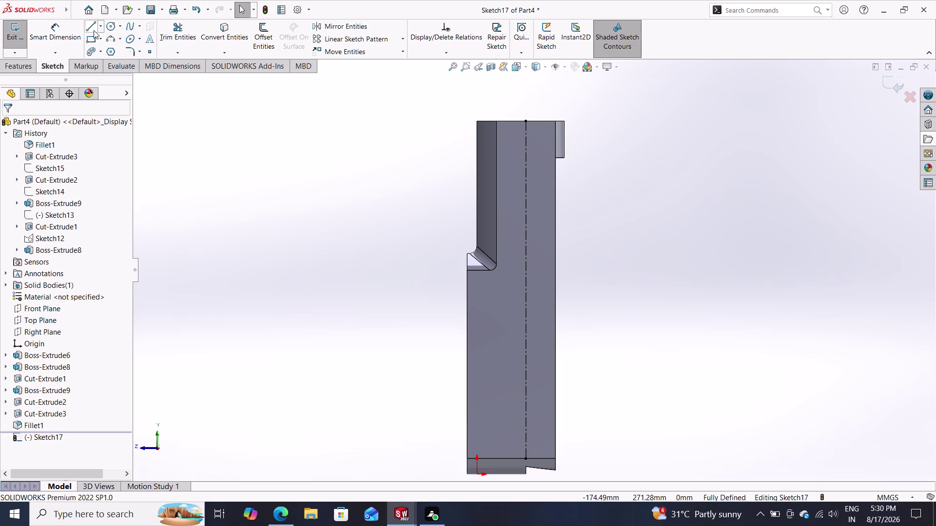
click(105, 25)
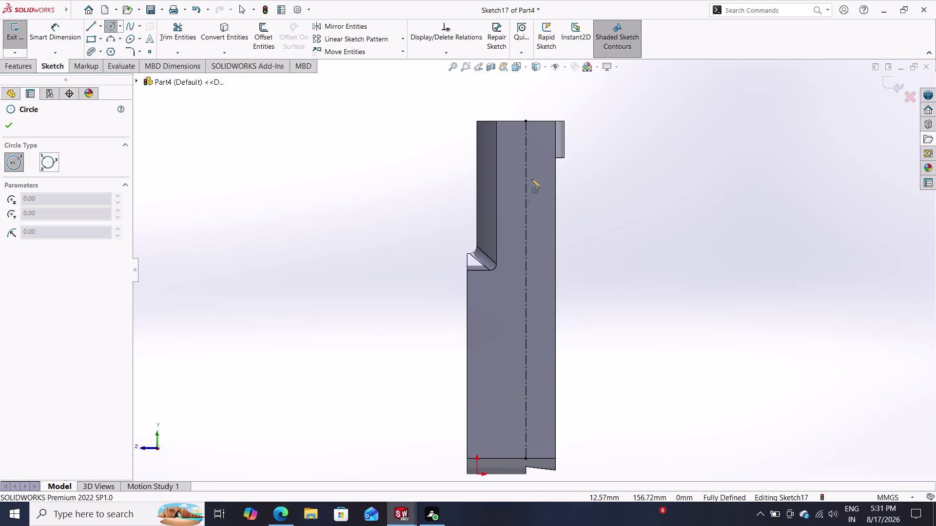
Place four circles of varying size centred down the vertical centerline.
click(525, 151)
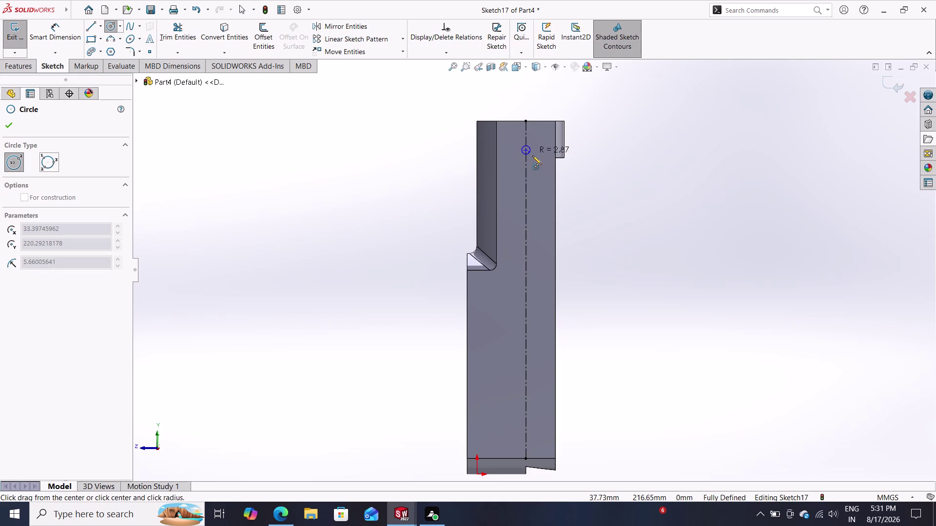
click(535, 156)
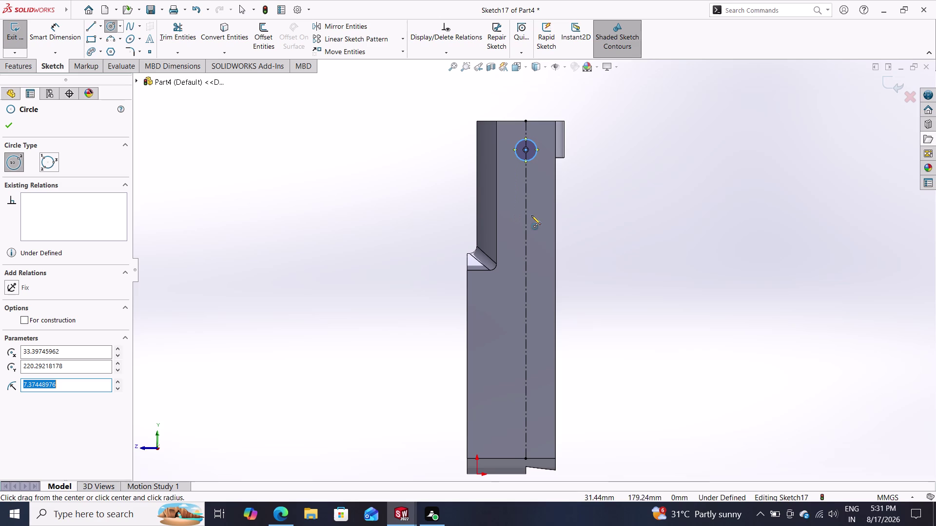
click(524, 251)
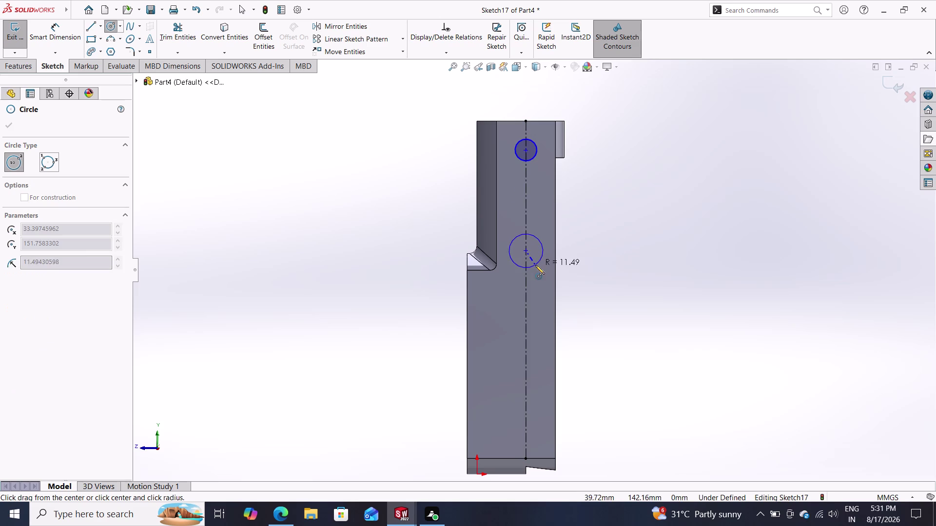
click(535, 265)
click(524, 328)
click(534, 342)
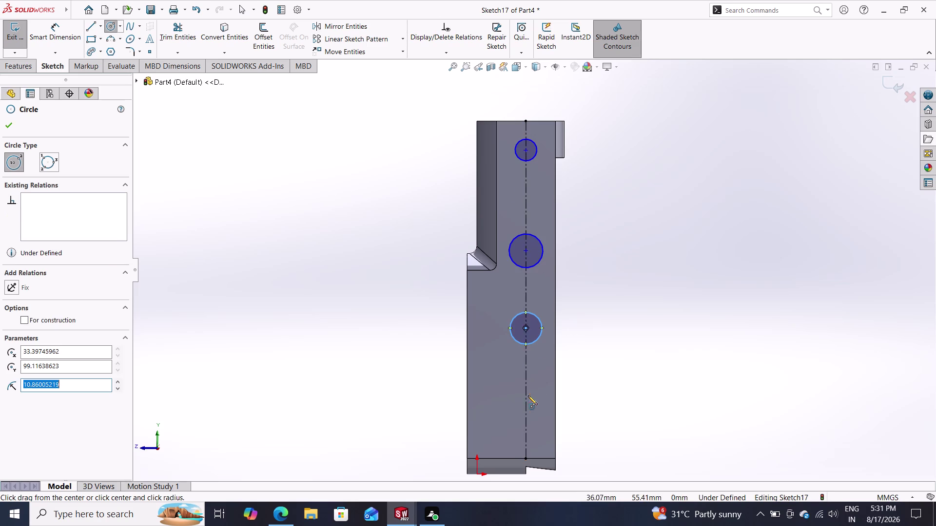
click(525, 404)
click(542, 411)
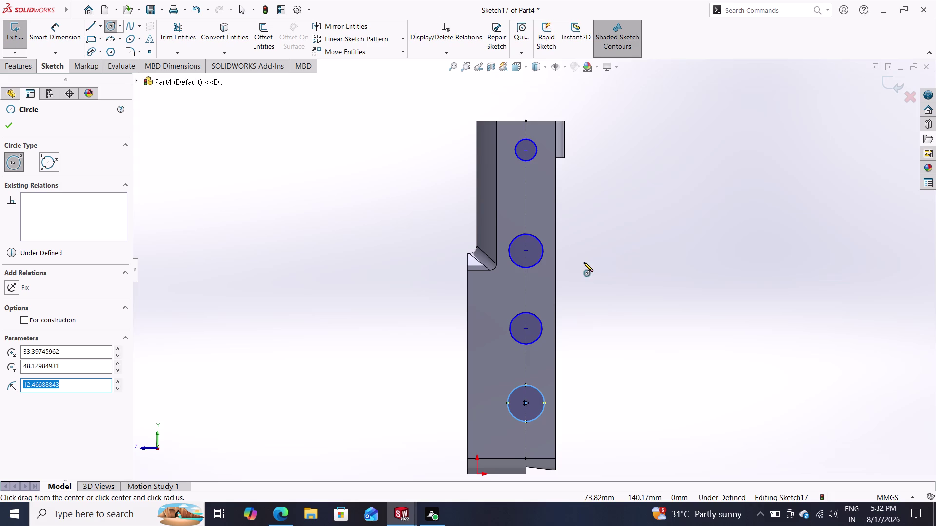
click(60, 31)
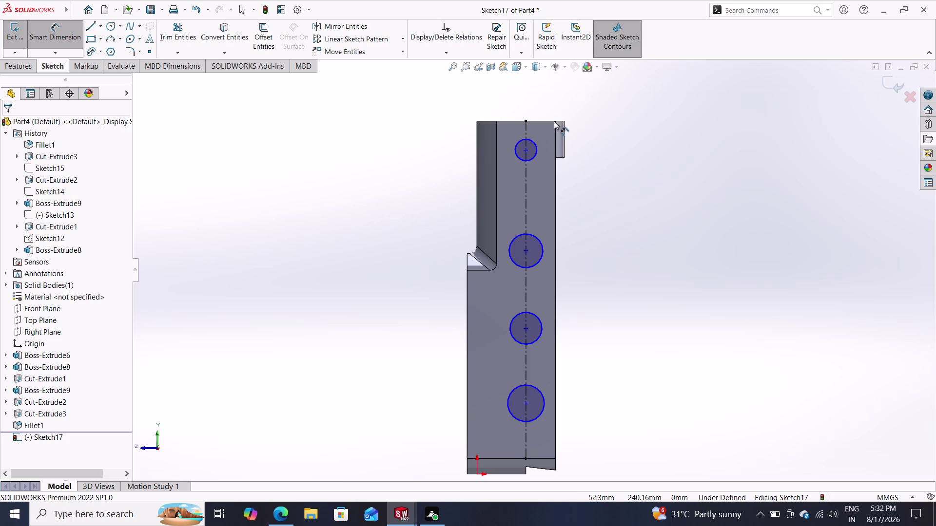
Try a 15 horizontal dimension, then delete the conflicting 20.00 dimension.
click(553, 121)
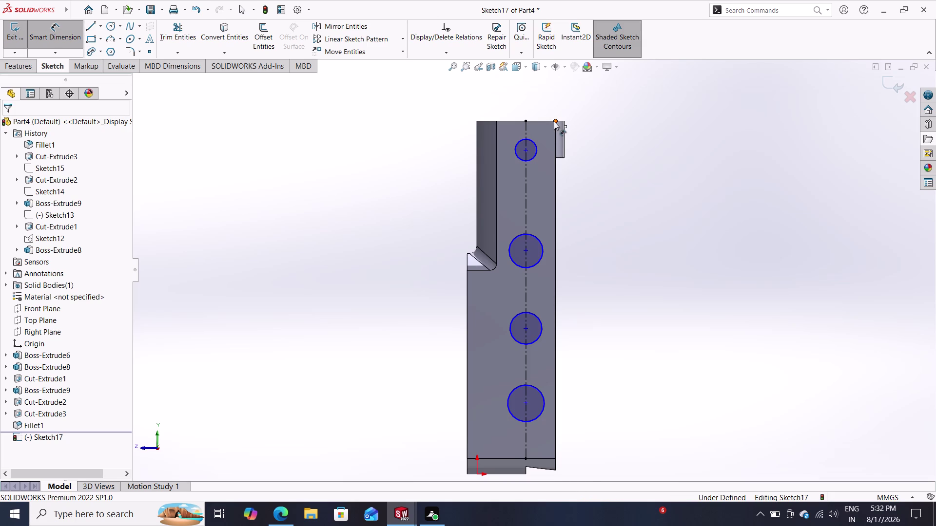
click(525, 148)
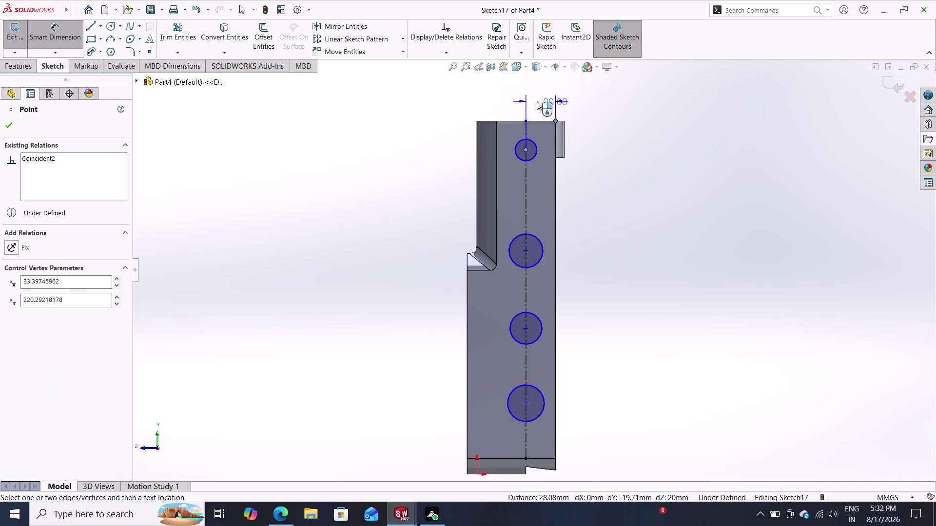
click(536, 99)
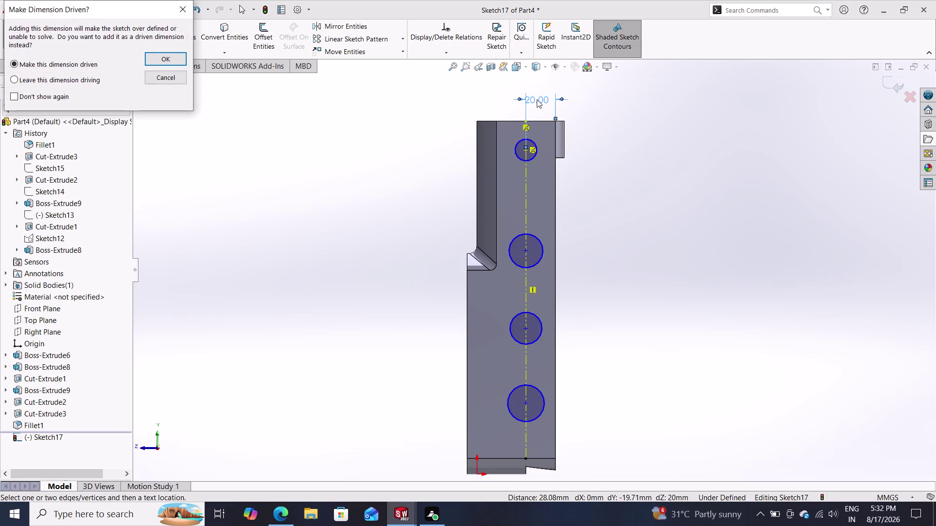
text(15)
key(Return)
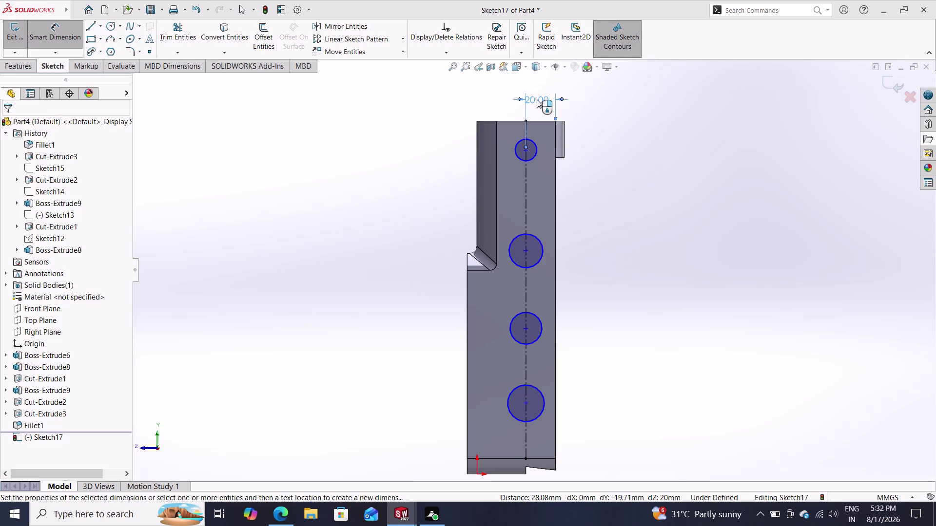
click(525, 194)
key(Delete)
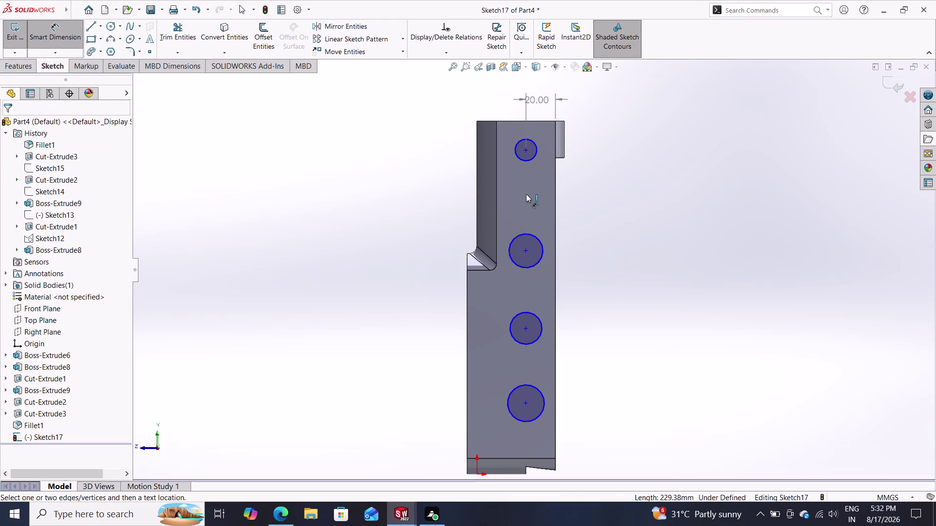
double_click(531, 101)
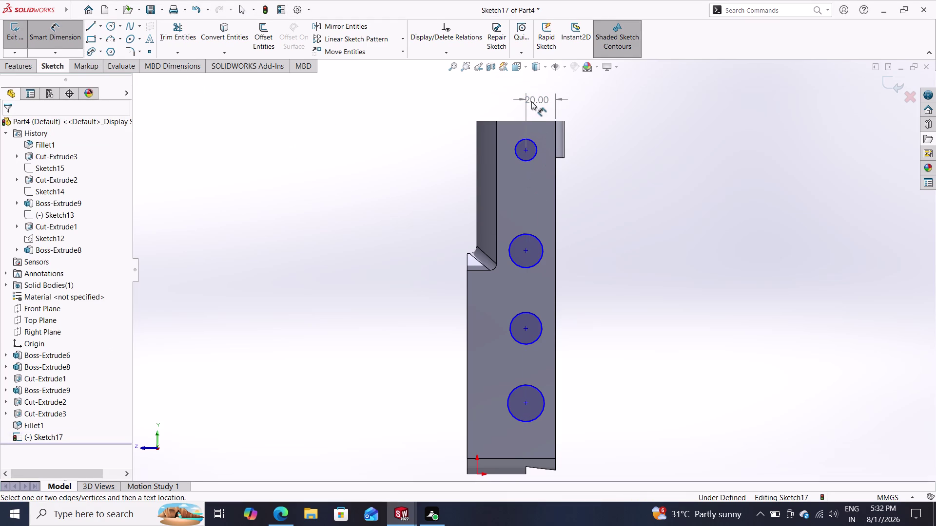
click(539, 97)
right_click(538, 97)
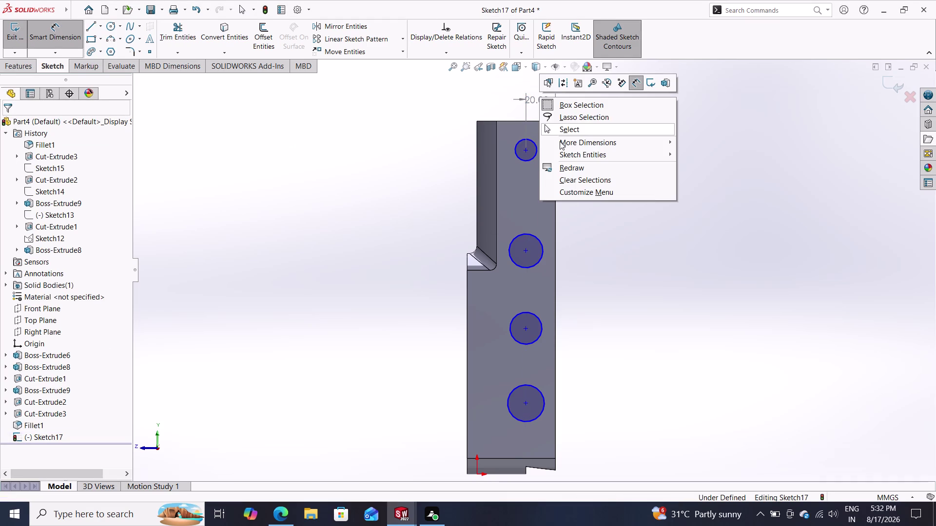
click(524, 105)
key(Escape)
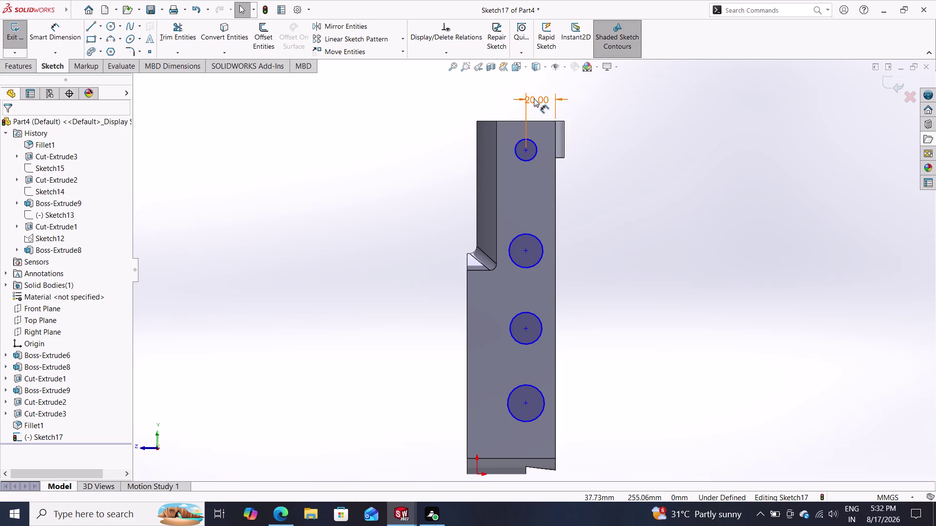
double_click(534, 98)
key(Delete)
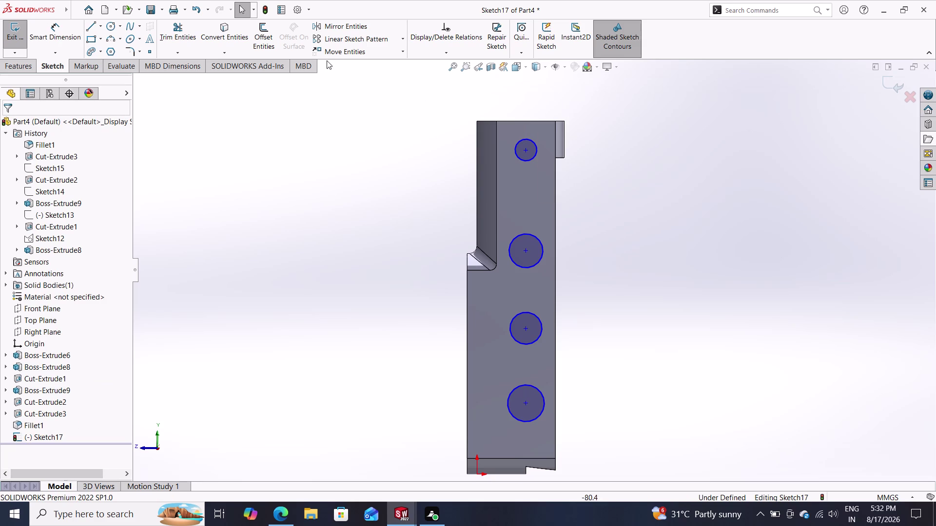
Dimension the top hole's centre 15 from the side edge.
double_click(47, 25)
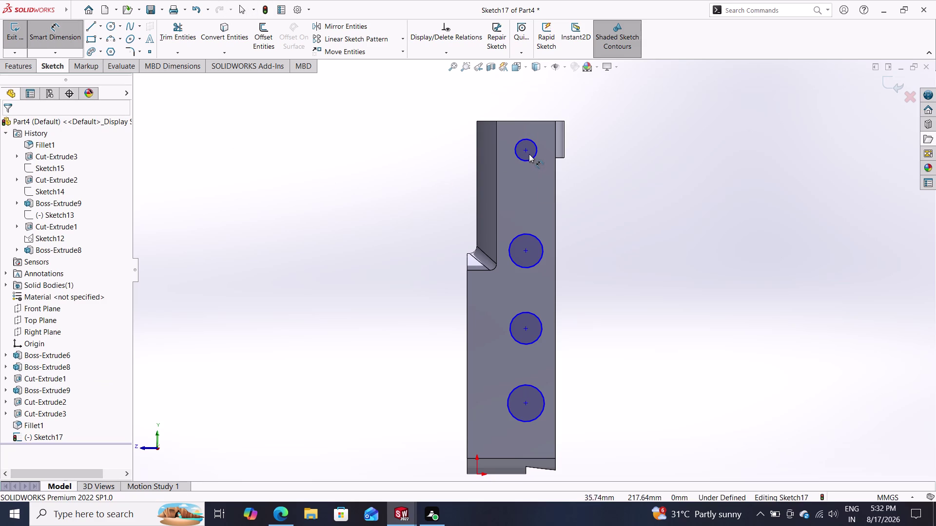
click(526, 150)
click(554, 121)
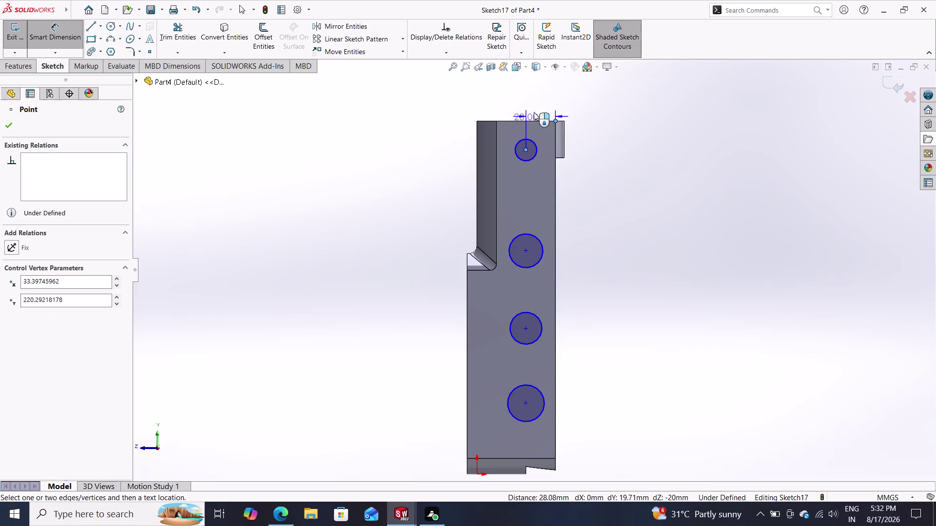
click(534, 91)
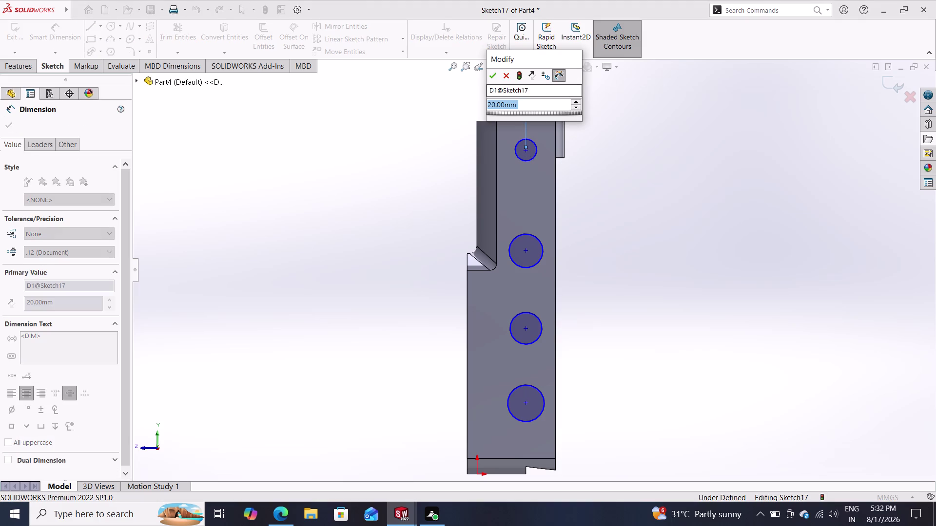
text(15)
key(Return)
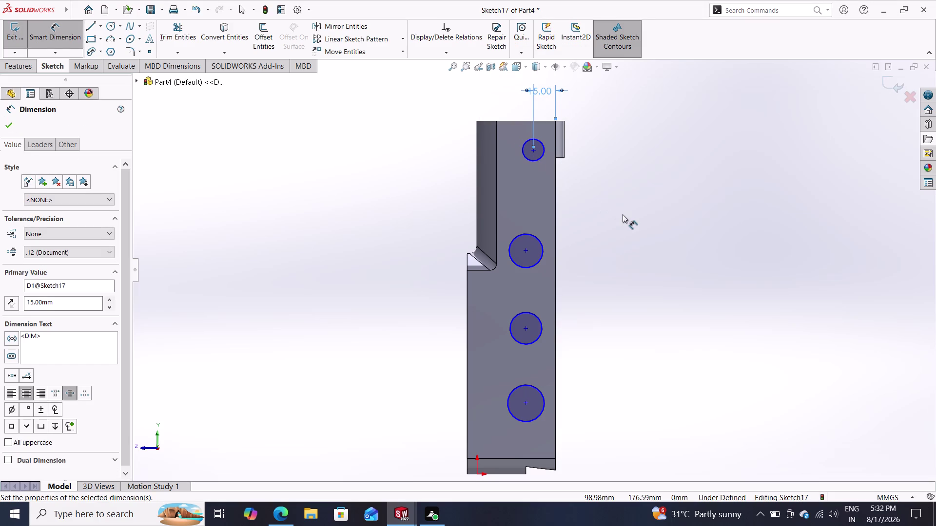
Set the top hole's diameter to 6 mm.
click(543, 150)
click(599, 118)
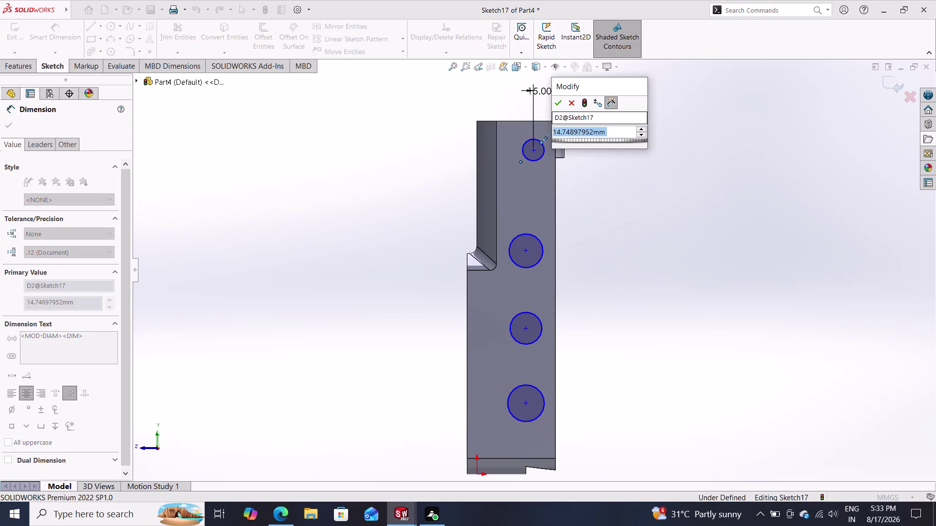
key(6)
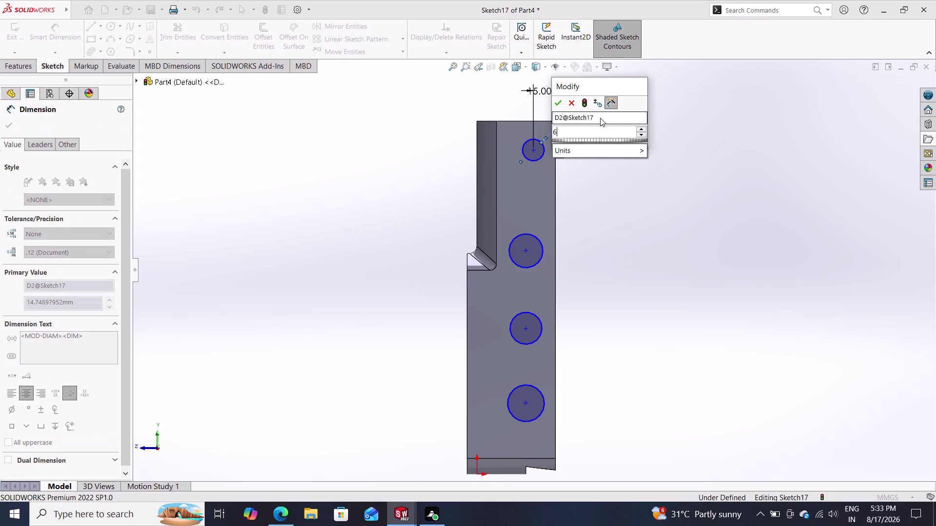
key(Return)
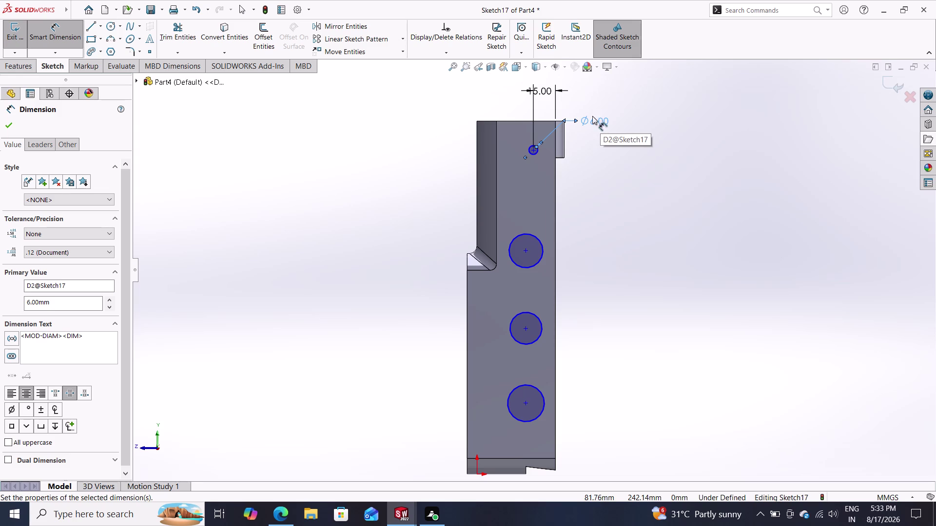
click(553, 120)
Dimension the top hole's centre 63 below the top edge.
click(534, 149)
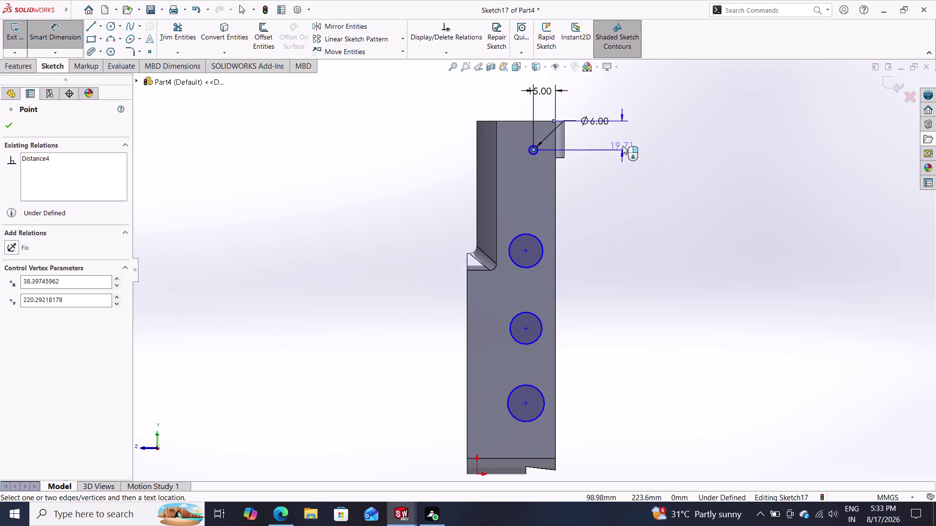
click(640, 134)
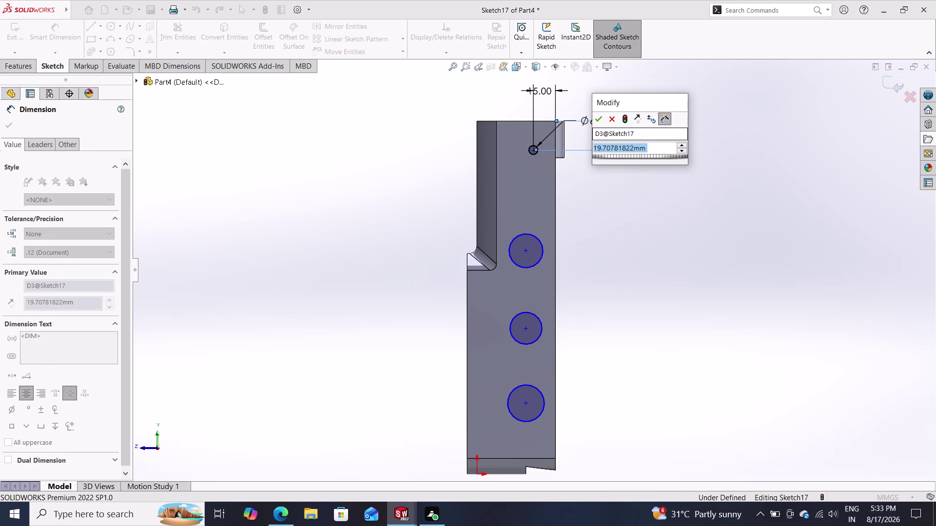
text(63)
key(Return)
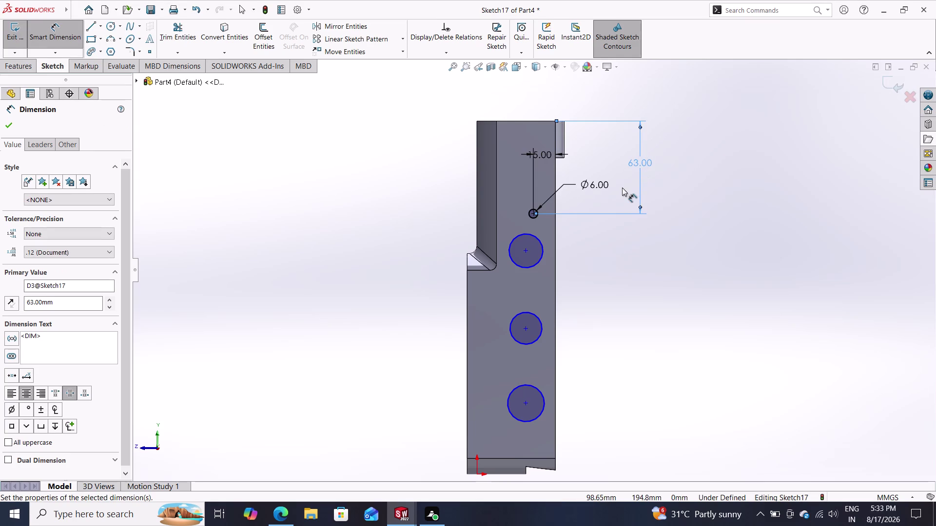
scroll(down, 3)
scroll(up, 3)
scroll(down, 3)
key(Escape)
key(Escape)
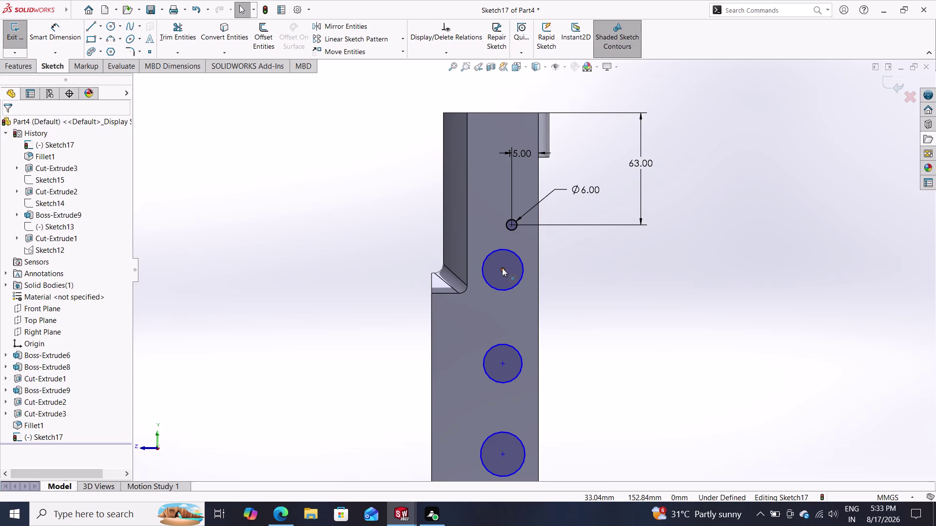
Align the four hole centre points with a Vertical relation.
click(502, 268)
click(512, 226)
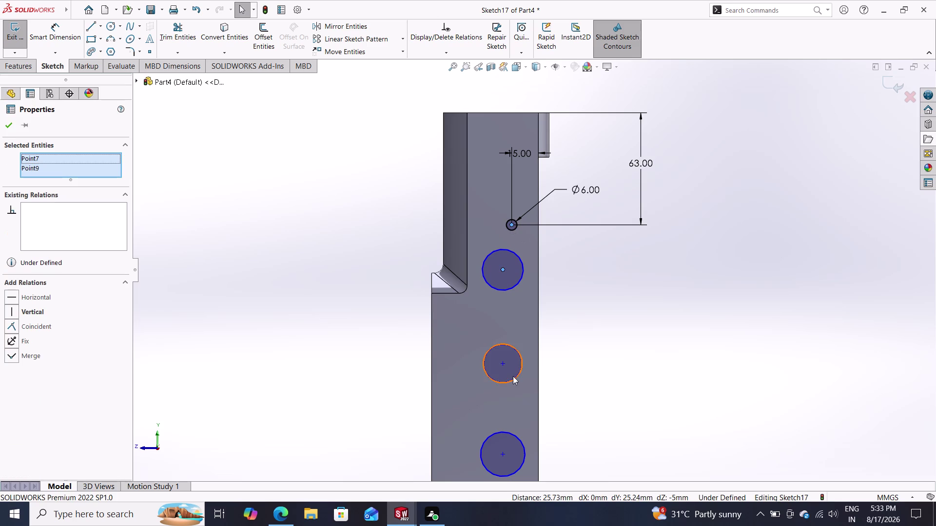
click(503, 362)
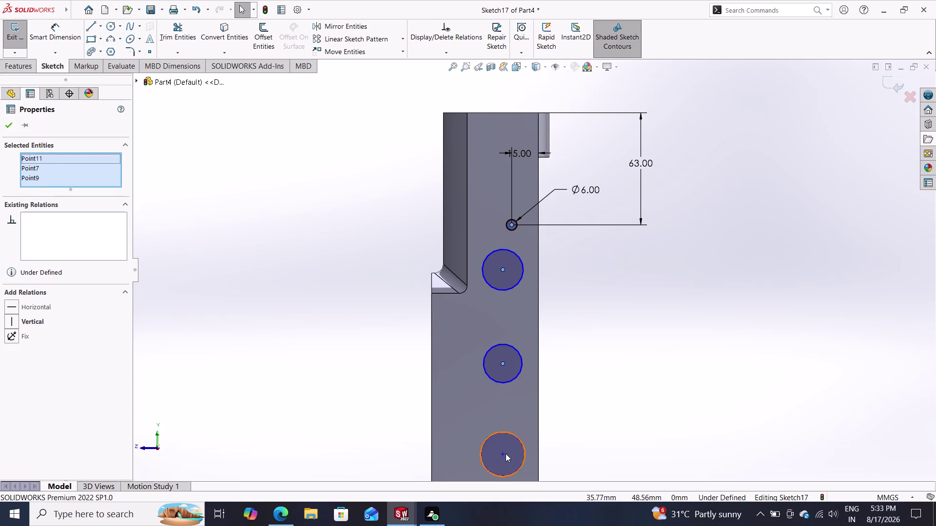
click(505, 454)
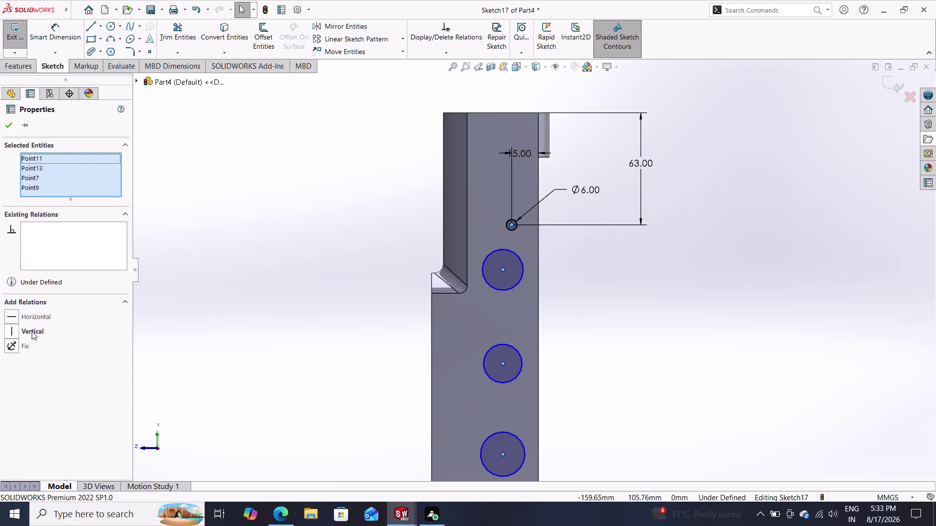
click(32, 331)
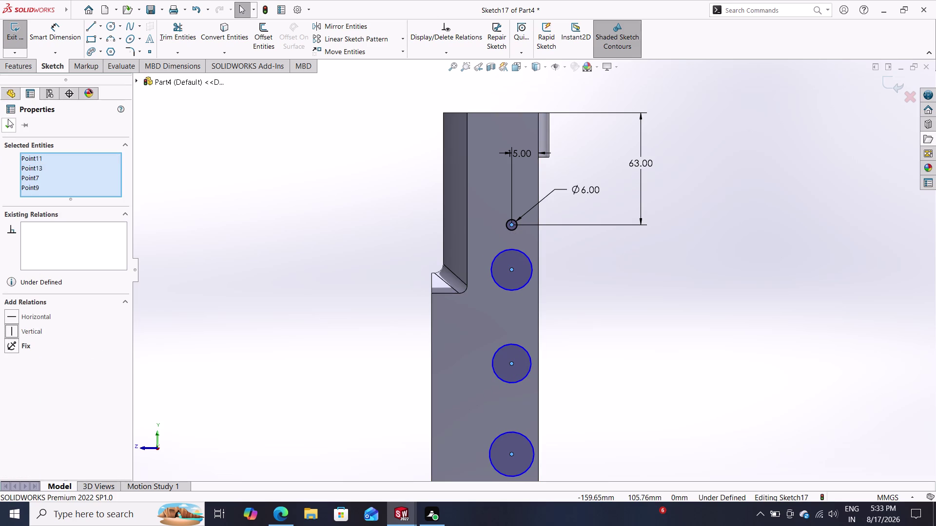
click(8, 119)
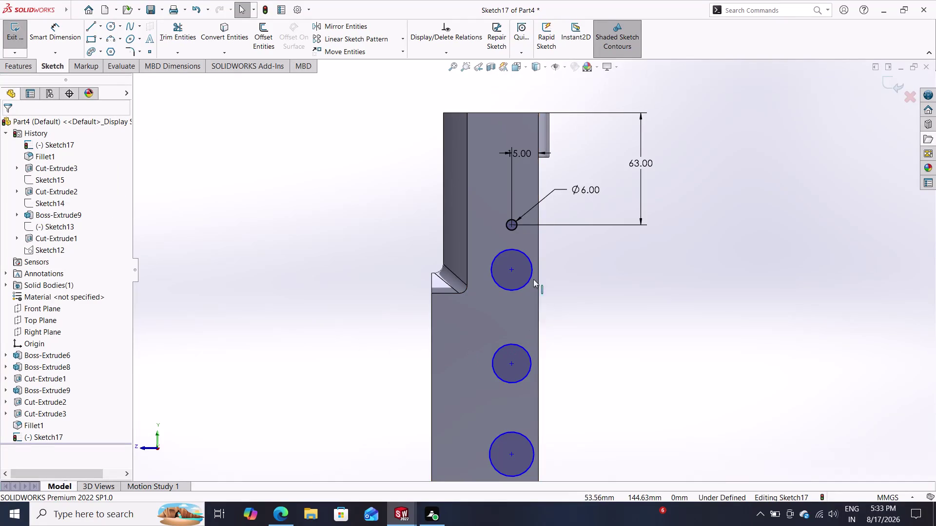
Add an Equal relation to the three lower hole circles.
click(528, 273)
click(520, 348)
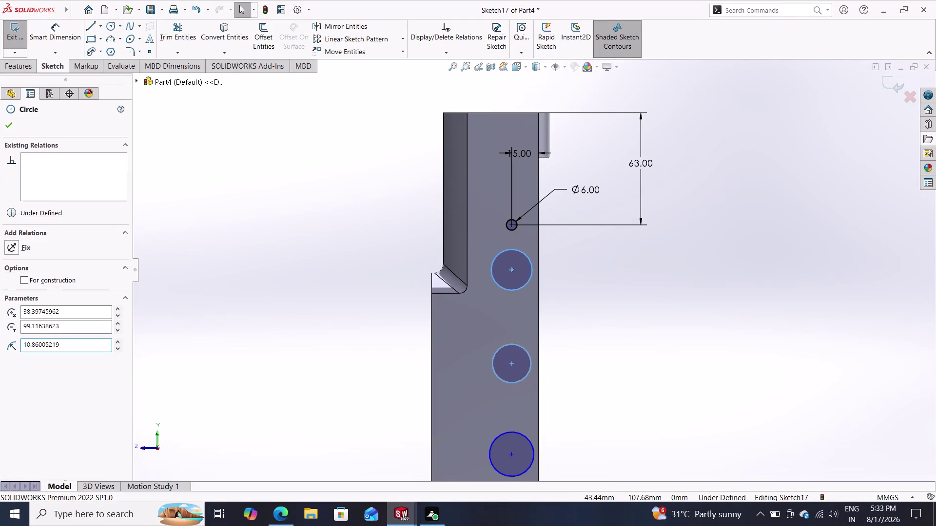
click(524, 440)
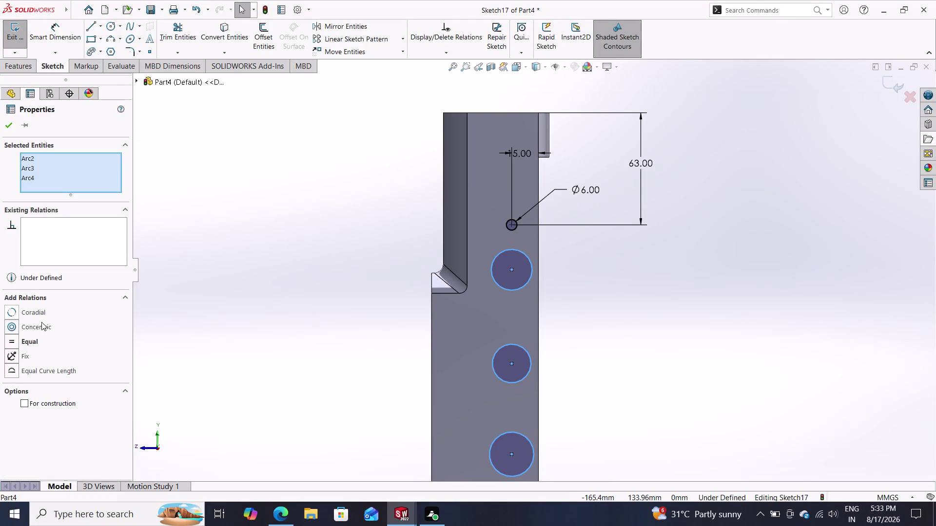
double_click(29, 341)
click(13, 124)
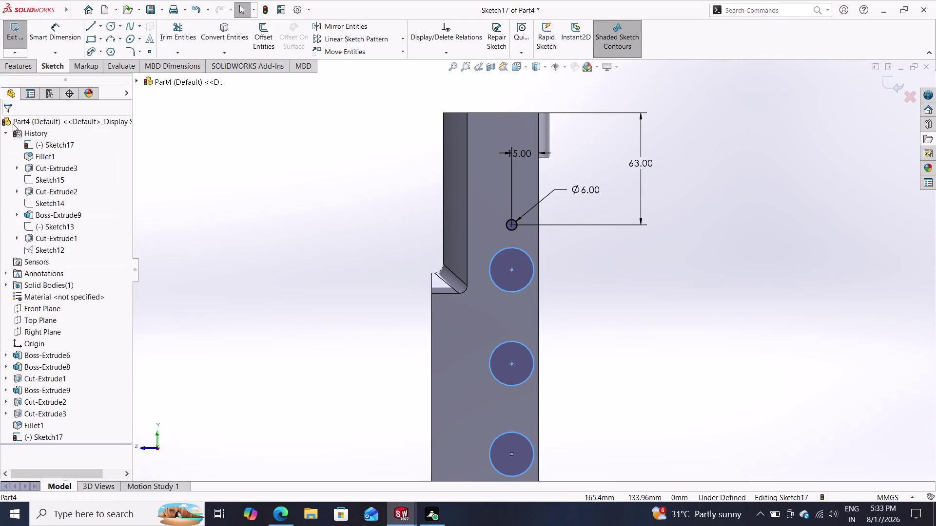
Reapply Equal to the three lower circles and start a diameter dimension on one.
click(530, 280)
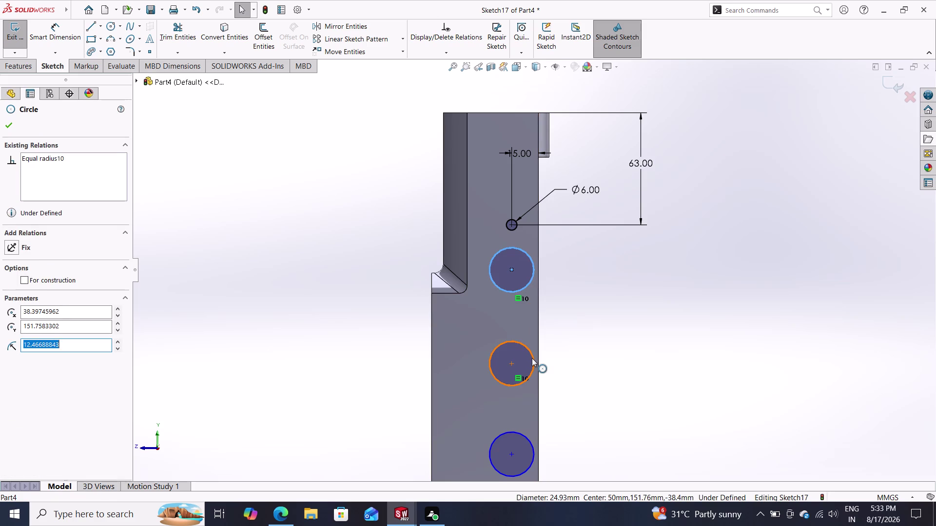
click(532, 358)
click(529, 439)
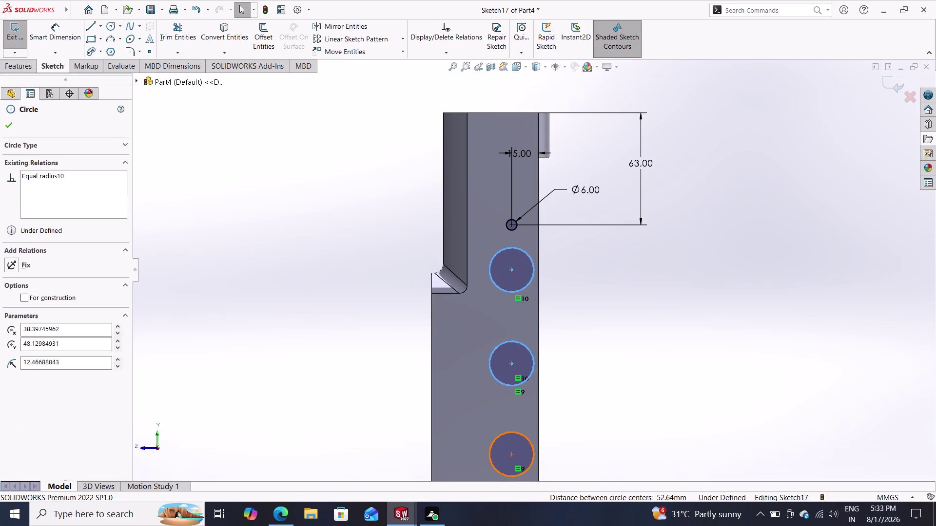
click(25, 334)
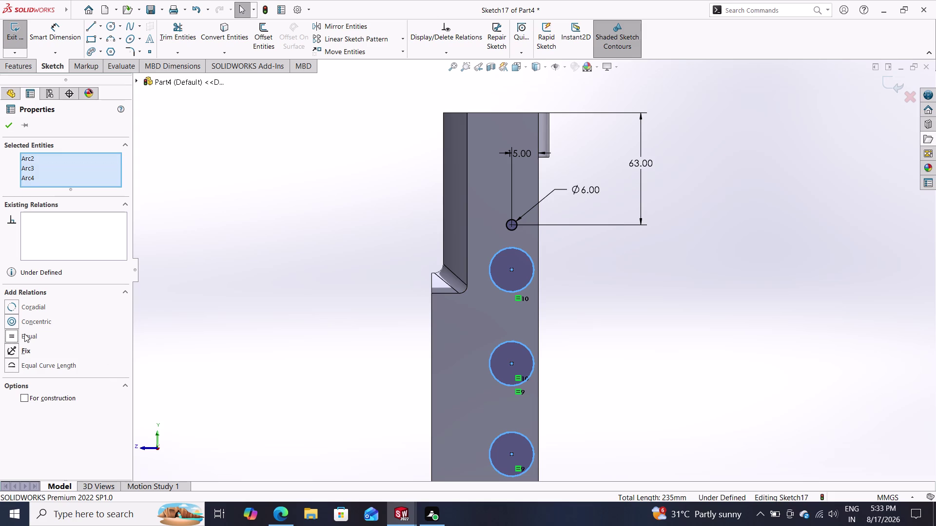
click(12, 125)
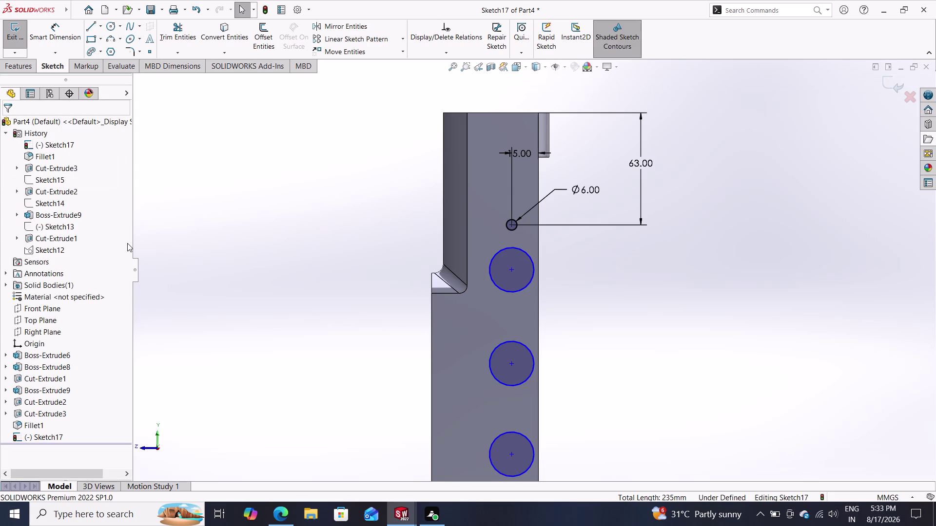
click(62, 28)
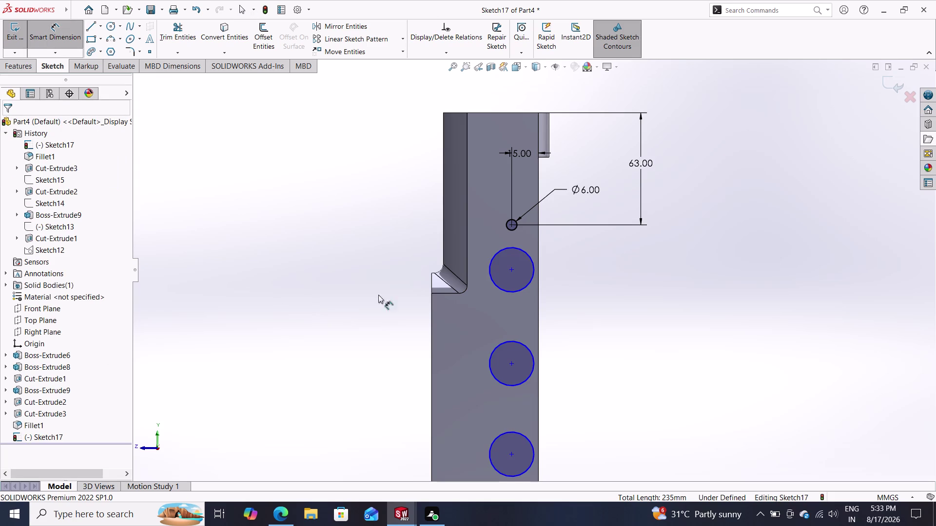
click(524, 286)
click(575, 292)
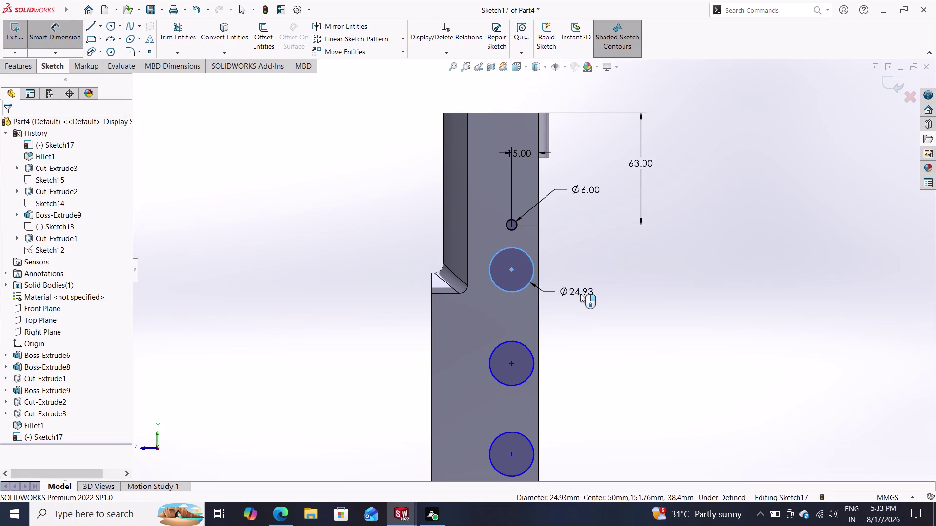
Set the lower hole diameter to 6 and space the first two hole centres 50 apart.
key(6)
key(Return)
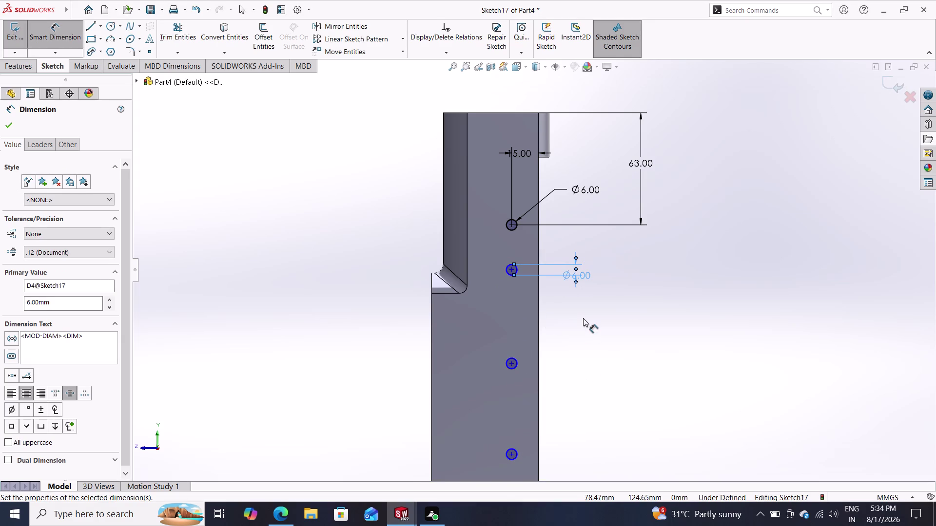
click(512, 225)
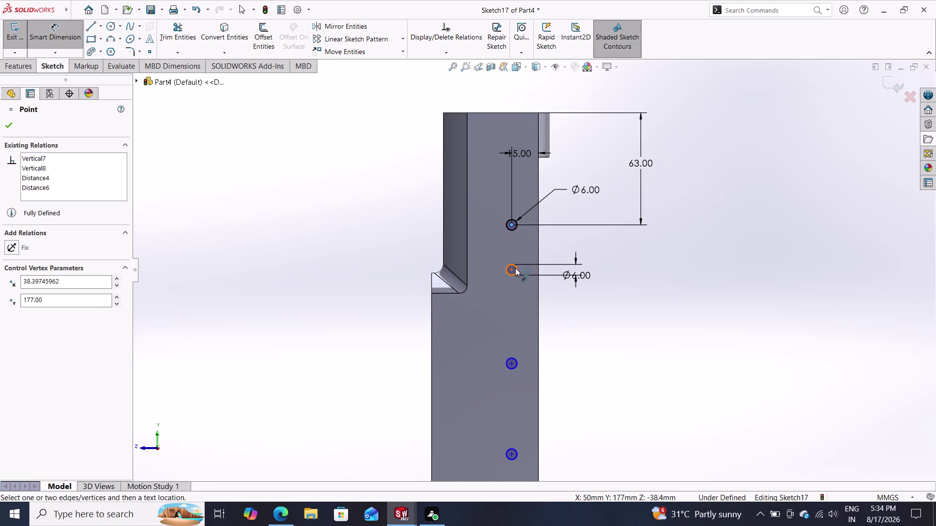
click(511, 269)
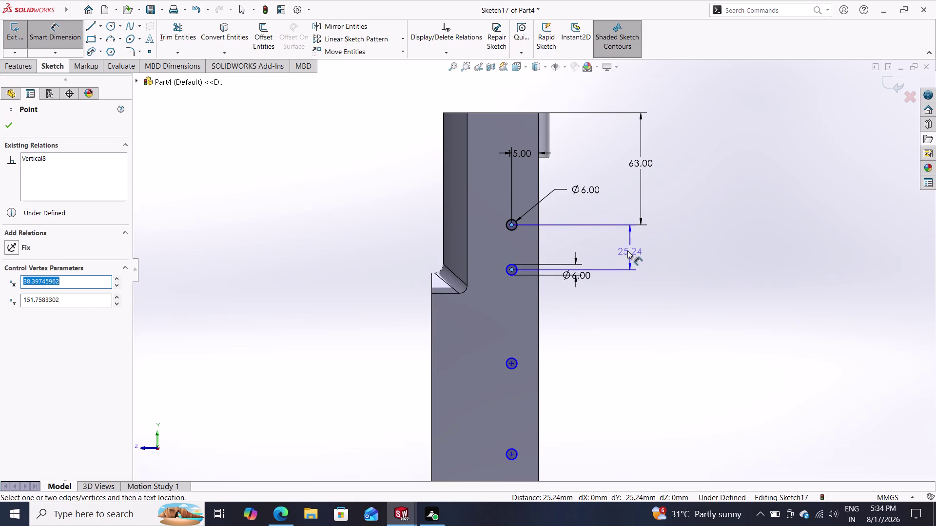
click(636, 246)
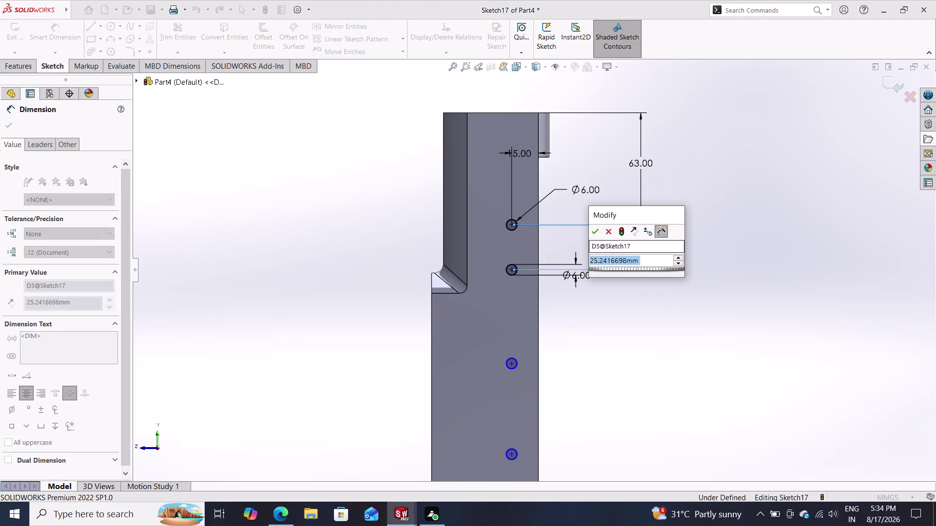
text(50)
key(Return)
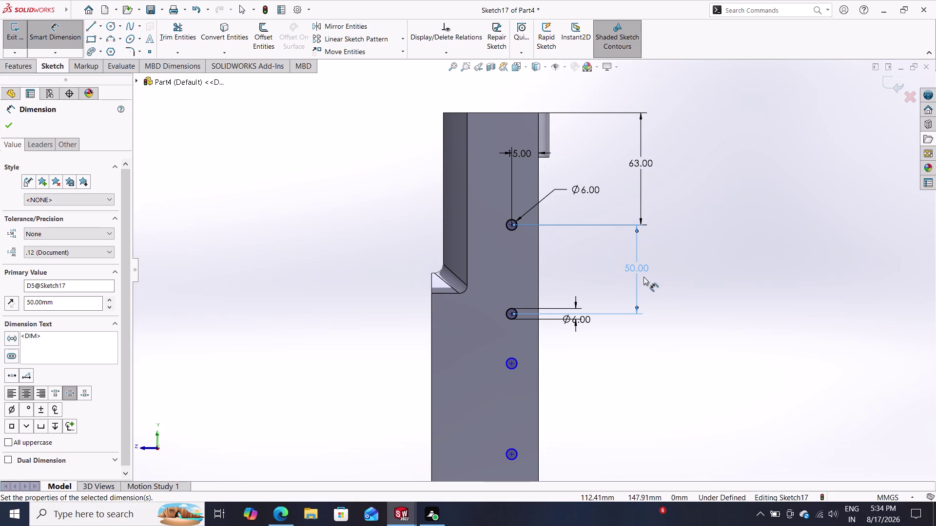
double_click(512, 314)
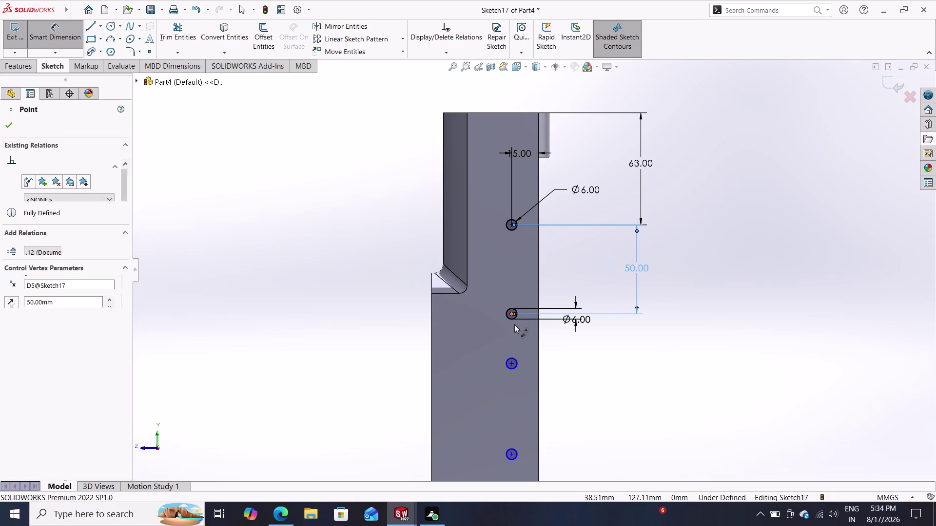
Dimension the second-to-third hole centre spacing at 50.
click(512, 363)
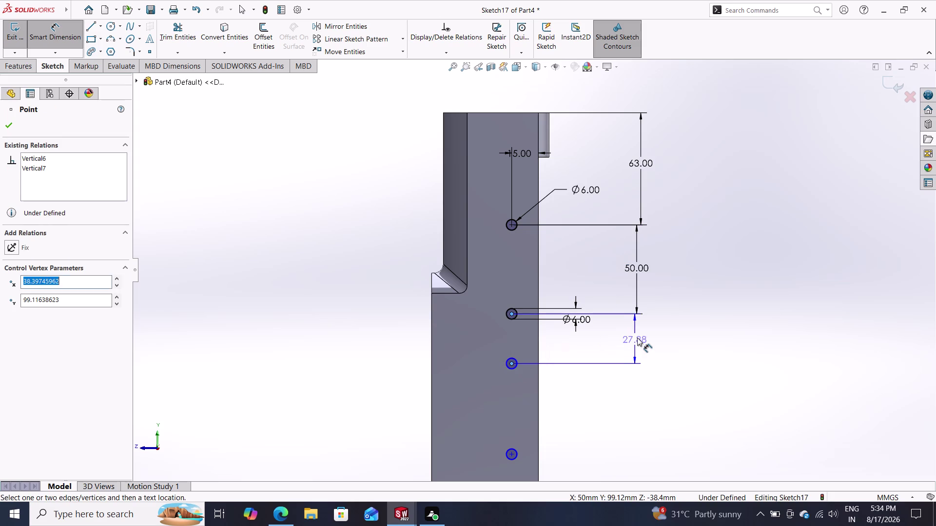
click(638, 337)
text(50)
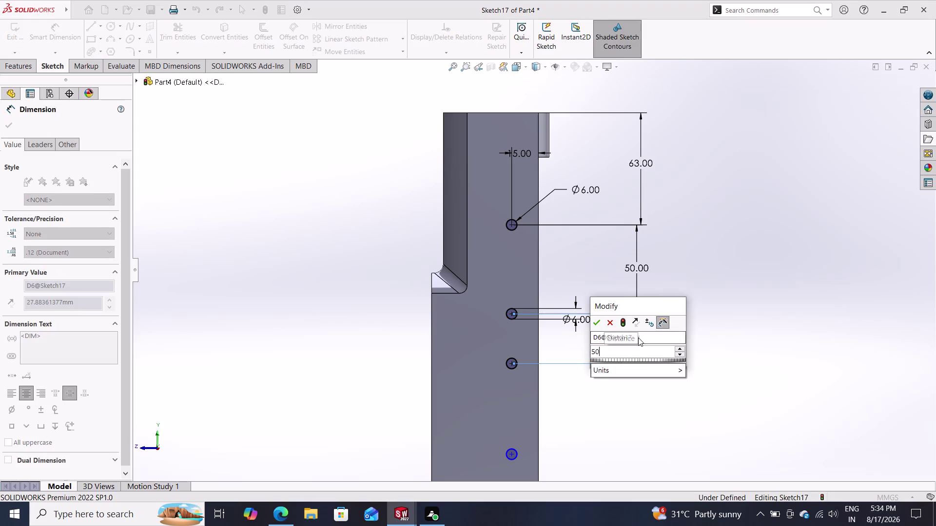
key(Return)
scroll(down, 3)
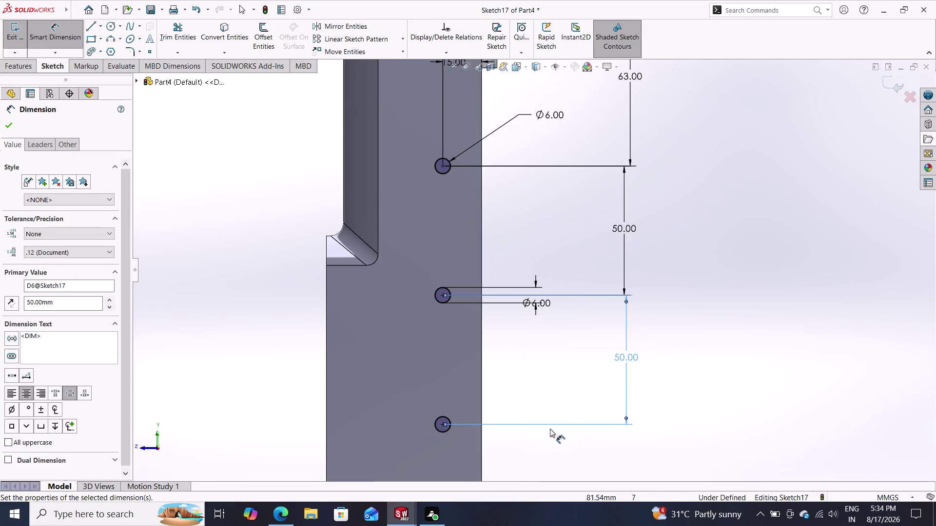
scroll(up, 3)
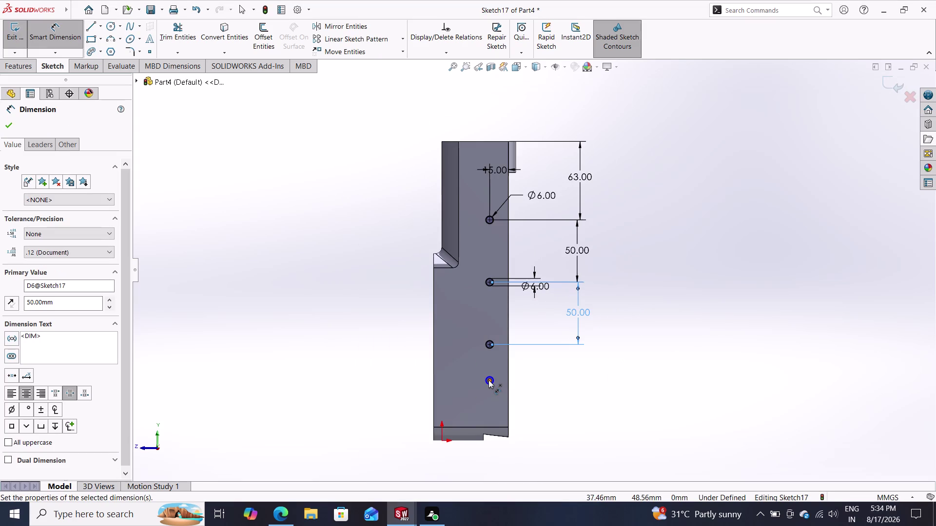
Dimension the third-to-fourth spacing at 50 and cancel the unwanted 127 dimension.
click(488, 380)
double_click(490, 345)
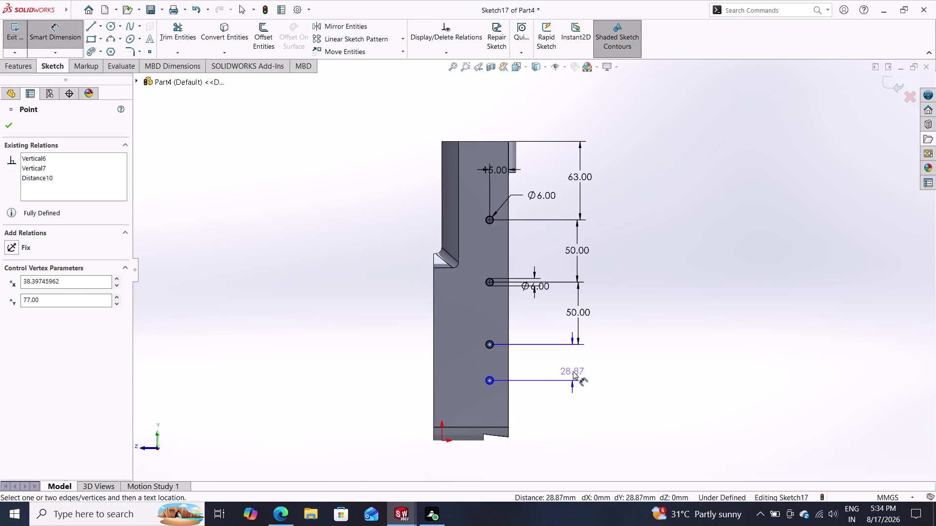
click(579, 372)
text(5)
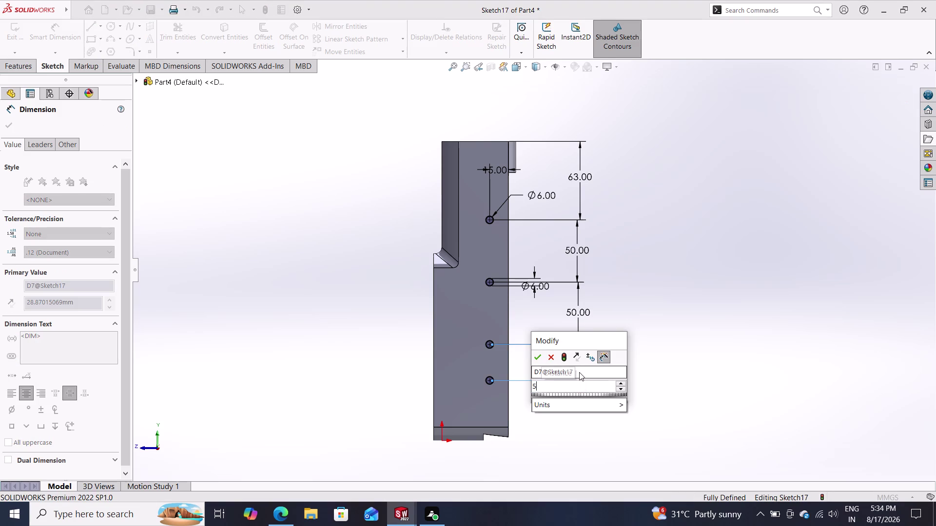
text(0)
key(Return)
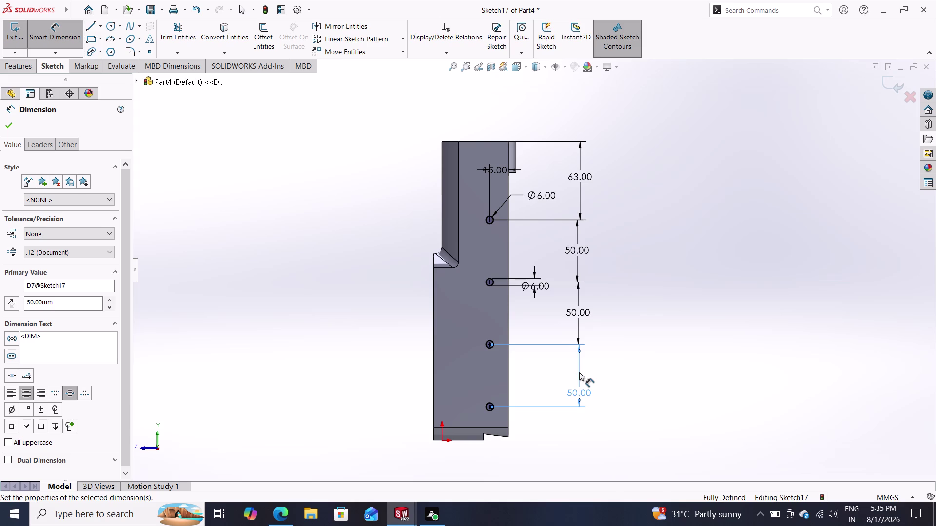
click(490, 282)
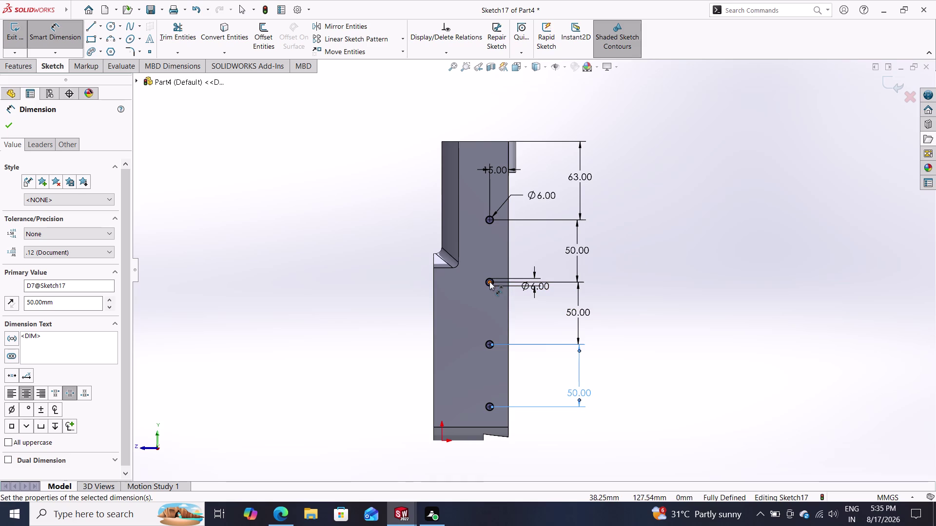
click(483, 441)
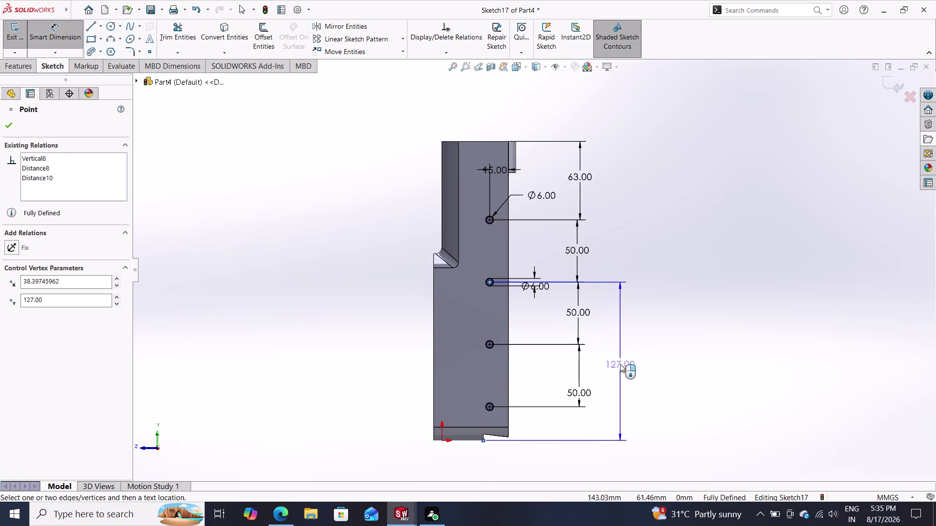
key(Escape)
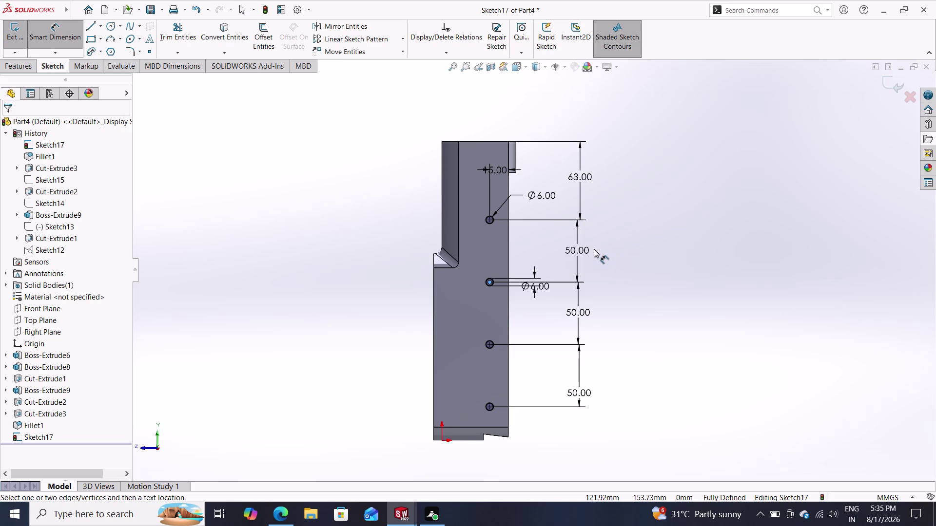
click(507, 142)
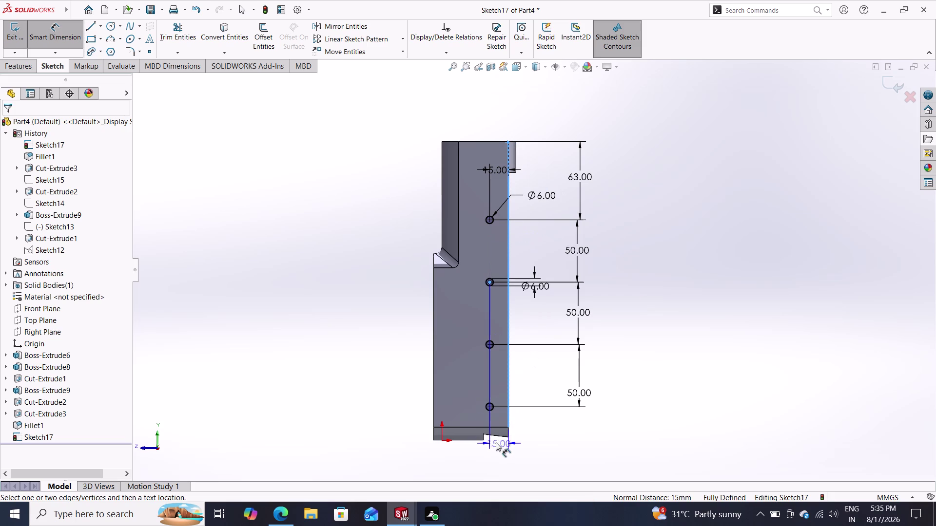
key(Escape)
key(Escape)
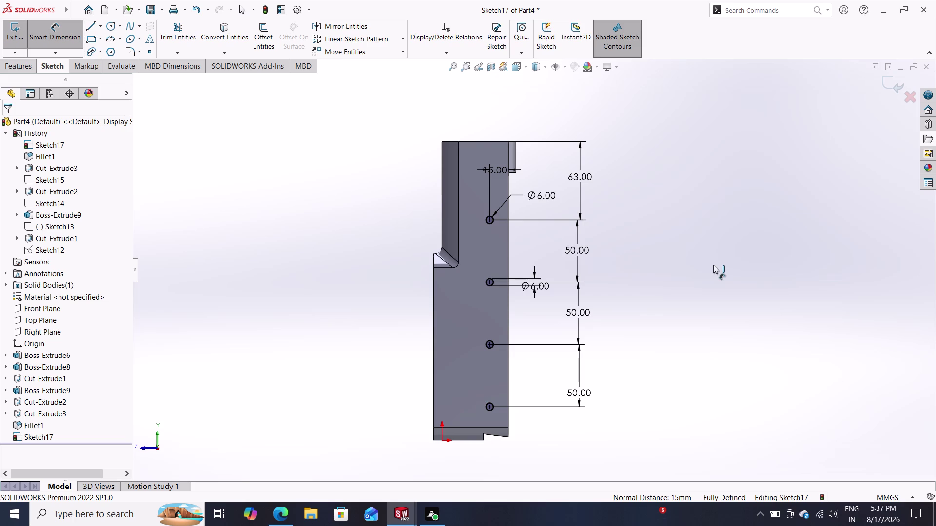
middle_drag(709, 272, 552, 268)
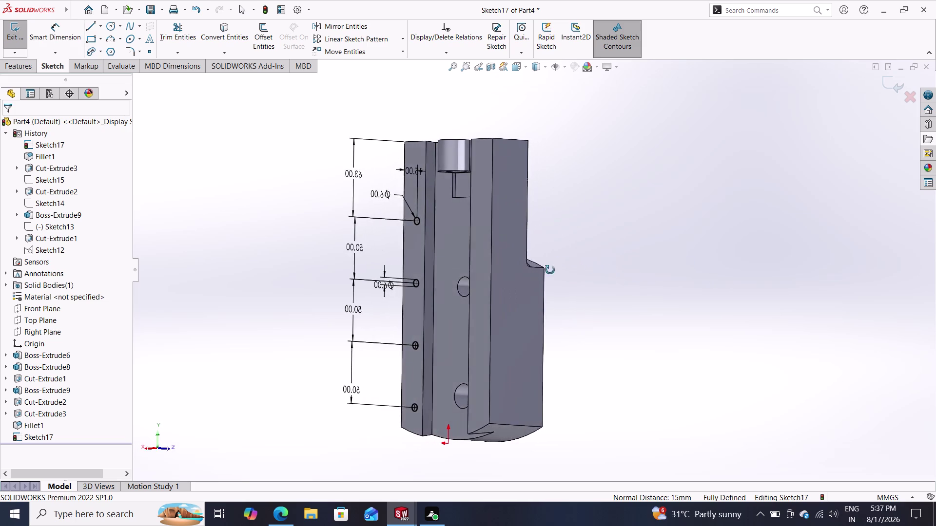
Orbit and zoom around the part to inspect Sketch17, then show the Features commands.
middle_drag(552, 268, 650, 320)
scroll(down, 3)
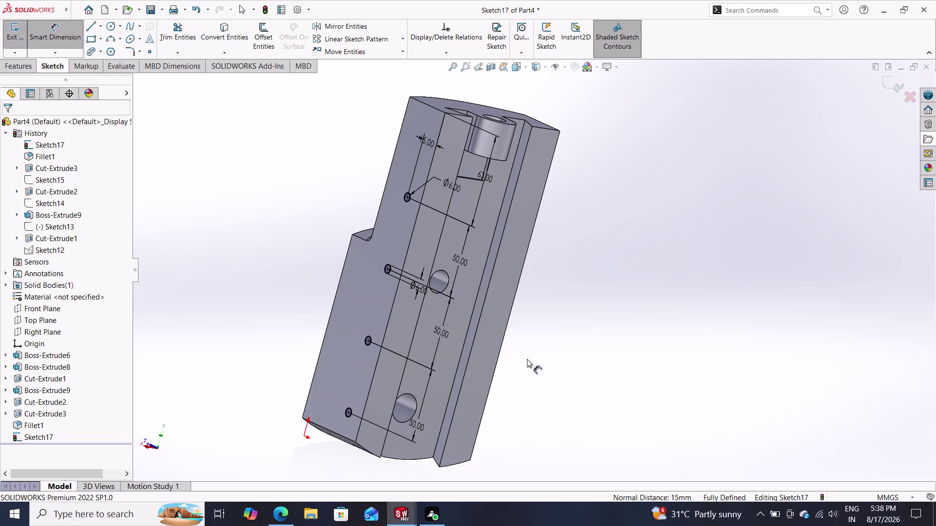
middle_drag(572, 335, 506, 335)
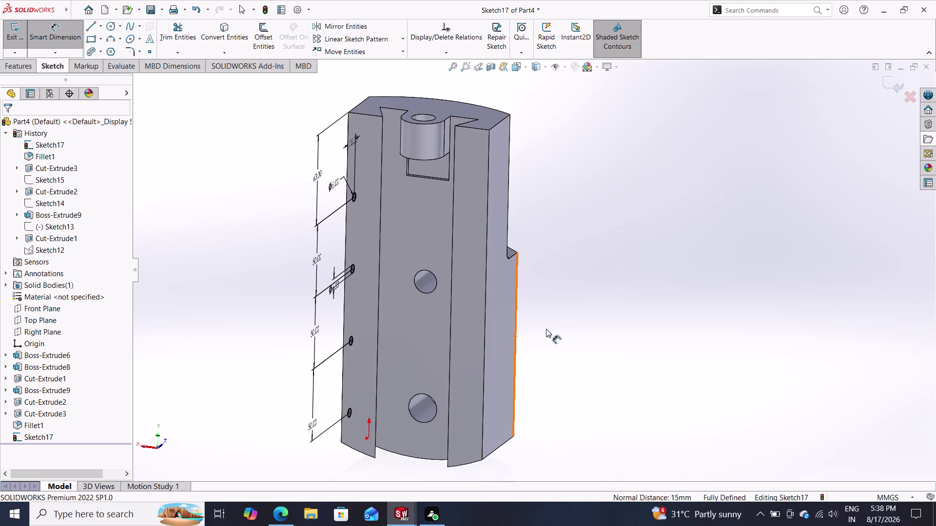
middle_drag(547, 329, 501, 350)
scroll(up, 3)
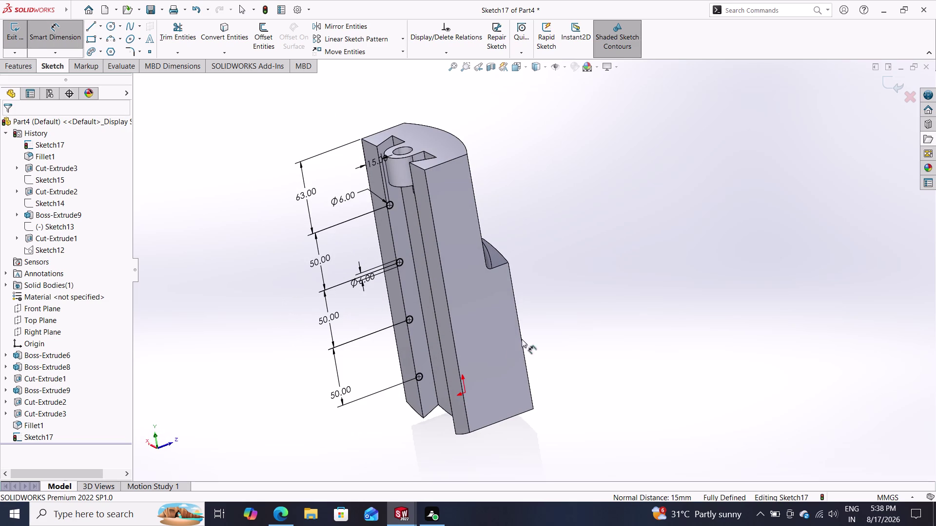
middle_drag(583, 284, 391, 375)
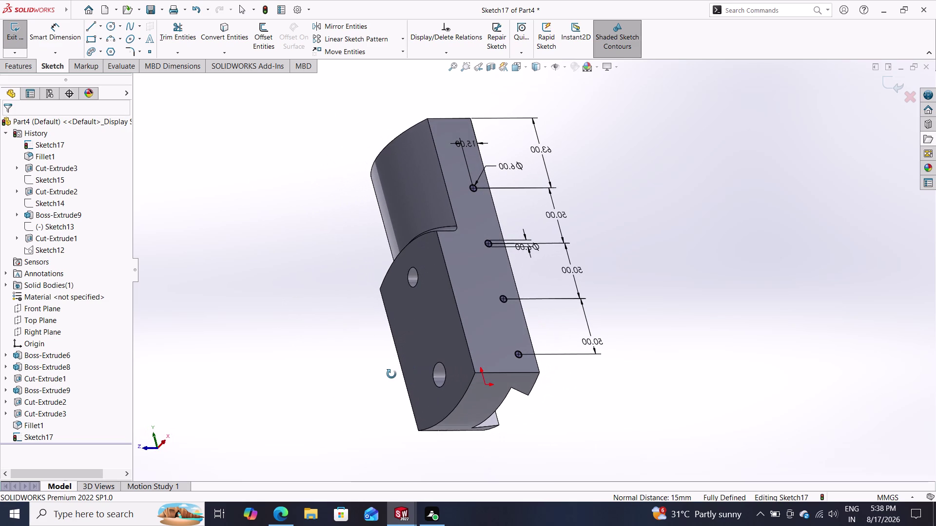
middle_drag(392, 374, 558, 345)
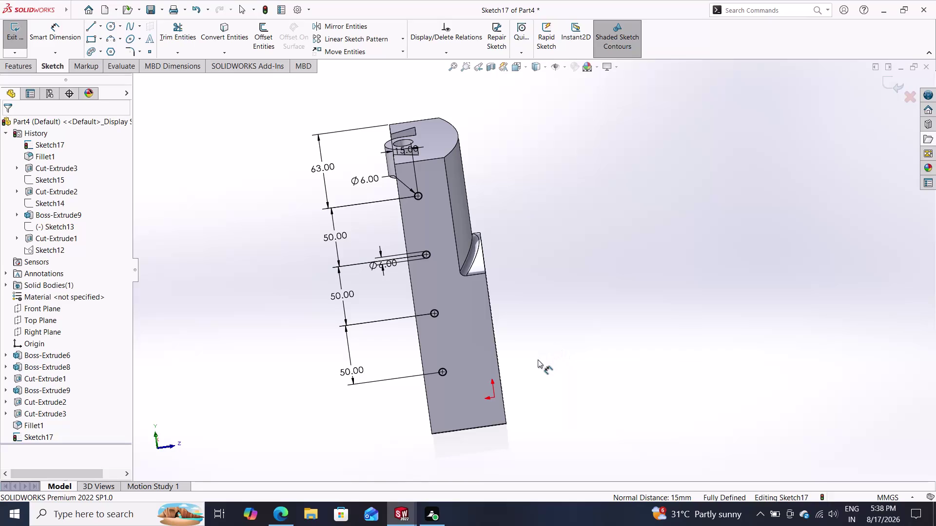
middle_drag(547, 322, 478, 341)
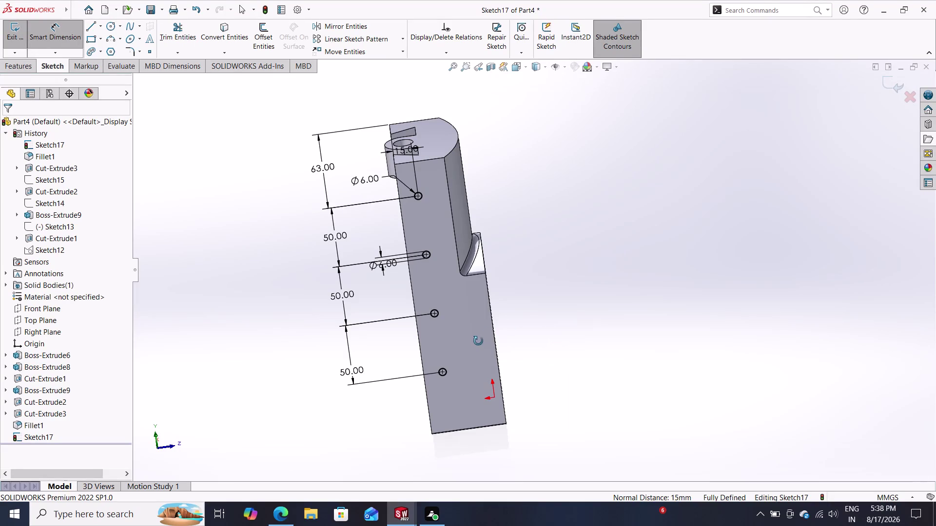
middle_drag(567, 290, 552, 326)
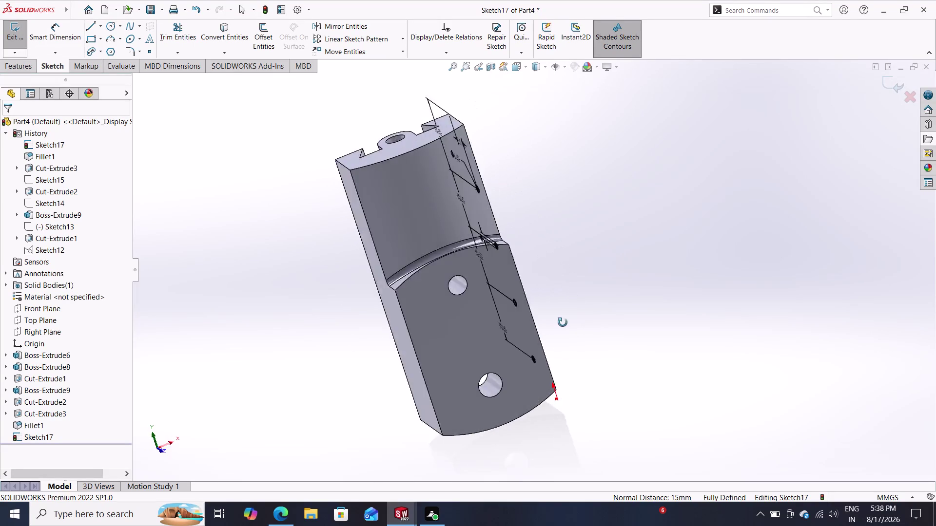
middle_drag(552, 326, 623, 296)
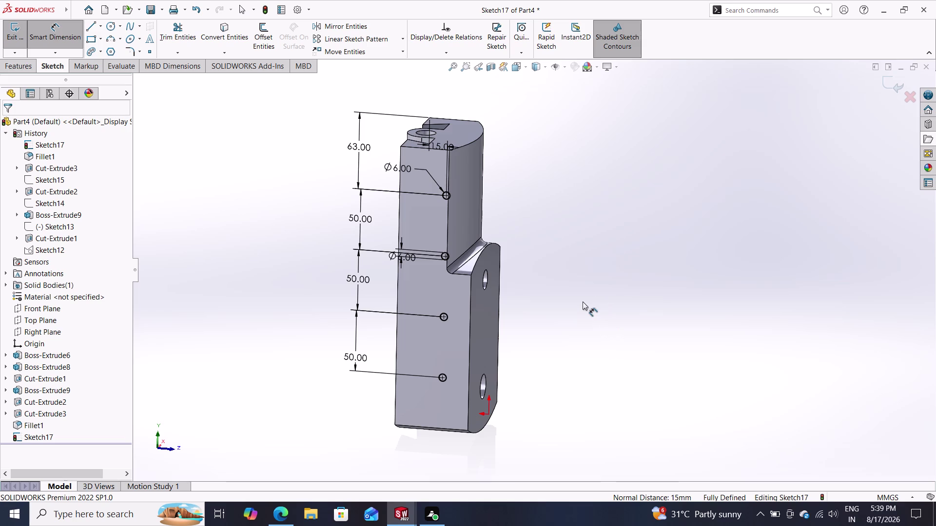
scroll(down, 3)
scroll(up, 3)
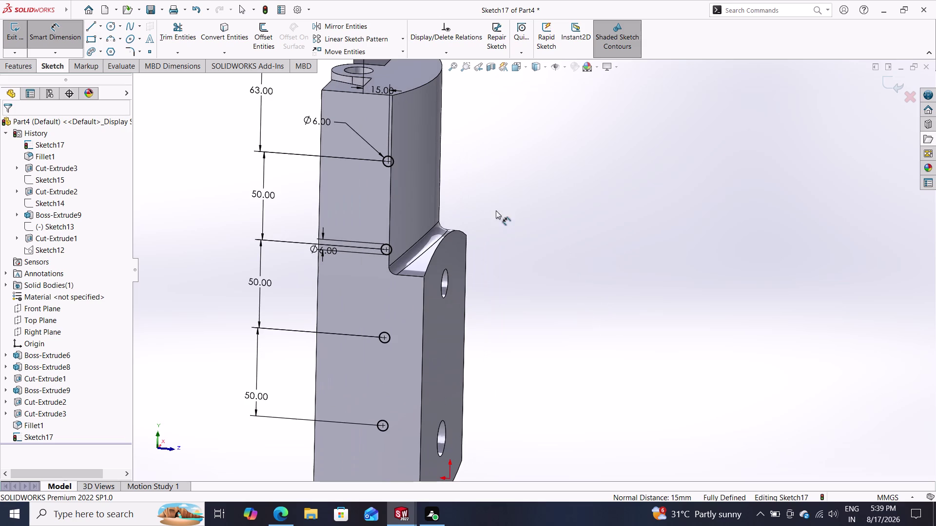
middle_drag(514, 222, 749, 382)
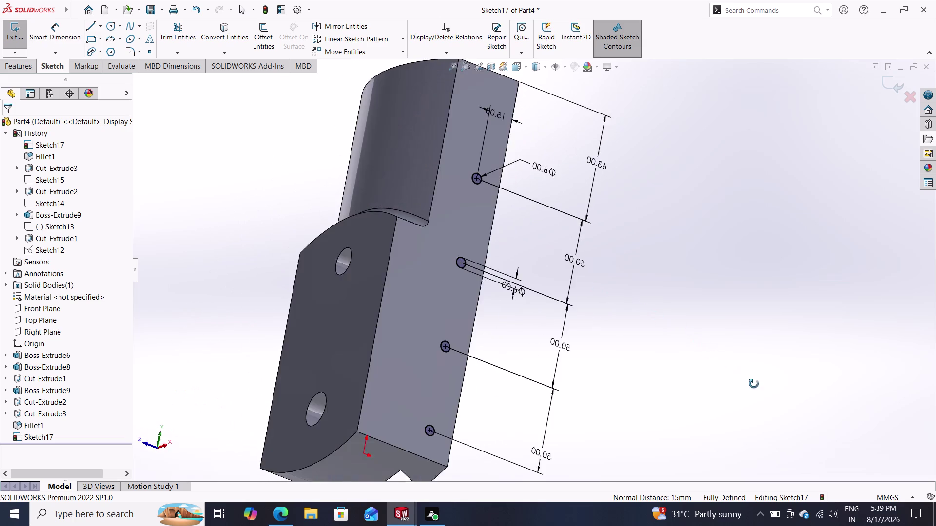
middle_drag(749, 381, 514, 296)
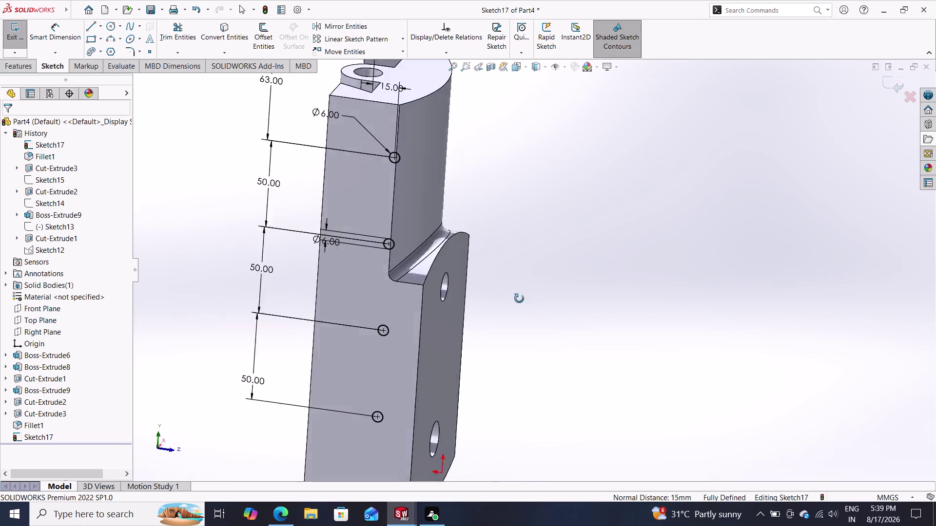
middle_drag(514, 296, 737, 453)
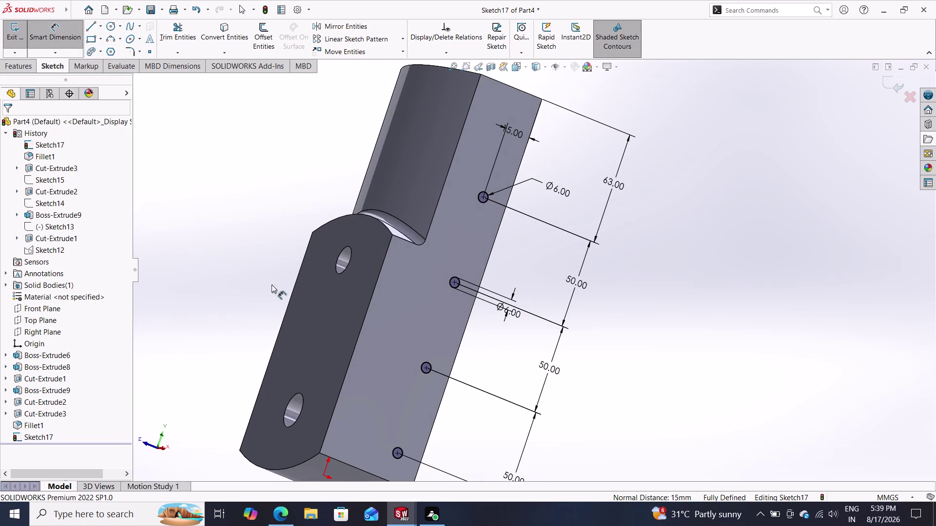
click(16, 59)
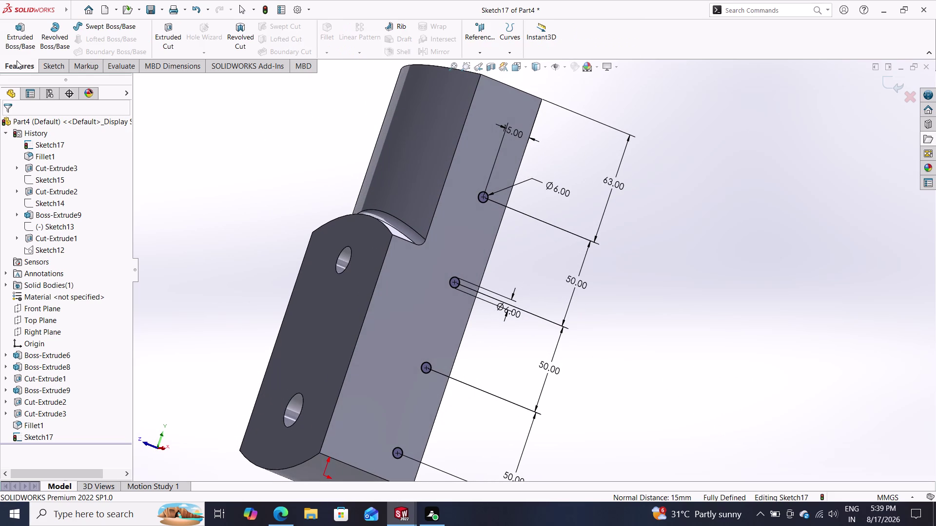
Cut the four Ø6 holes from Sketch17 with an Up To Next end condition.
click(165, 38)
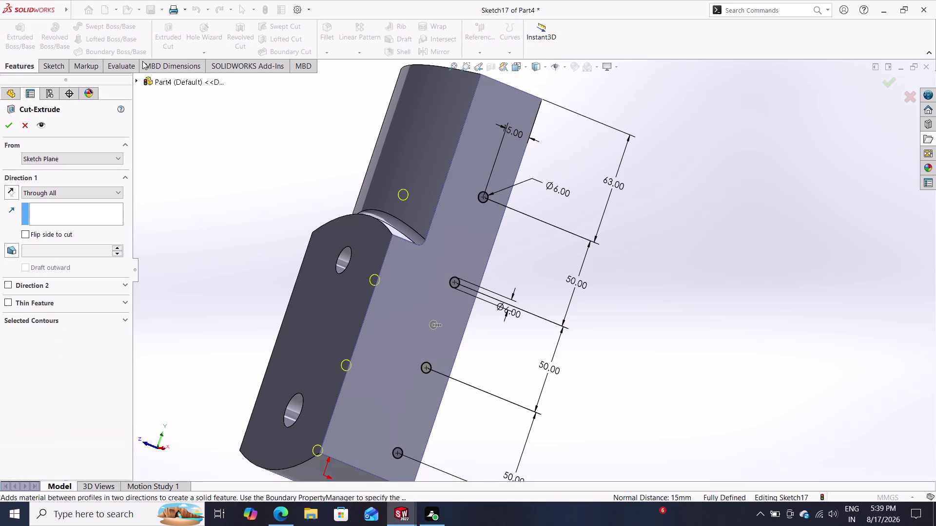
click(84, 193)
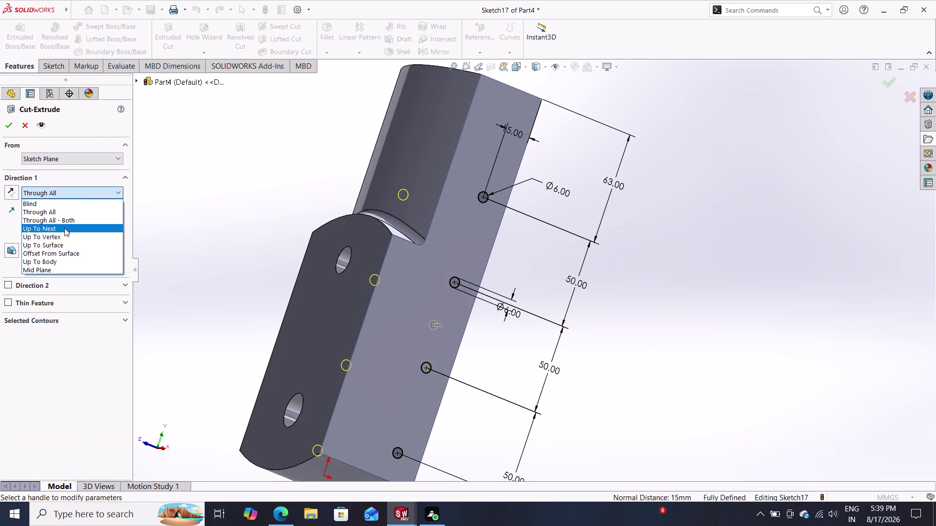
click(66, 231)
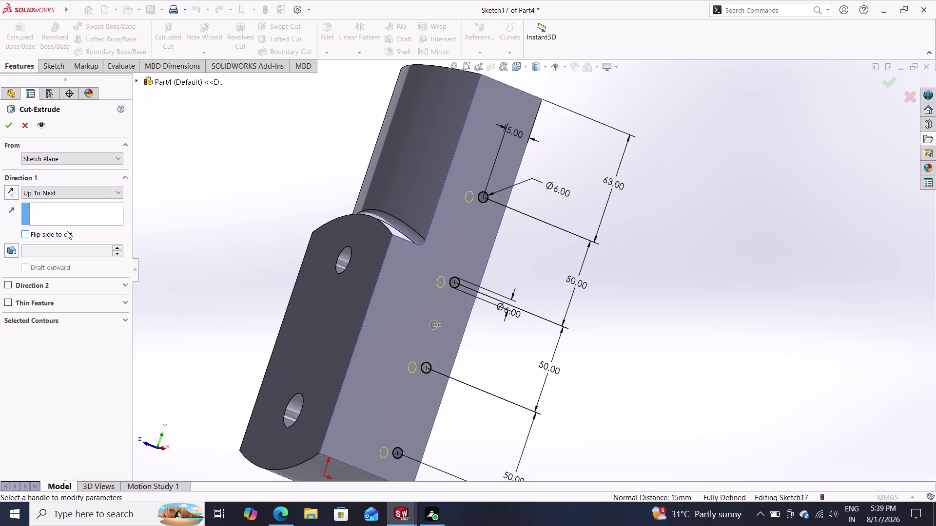
click(9, 131)
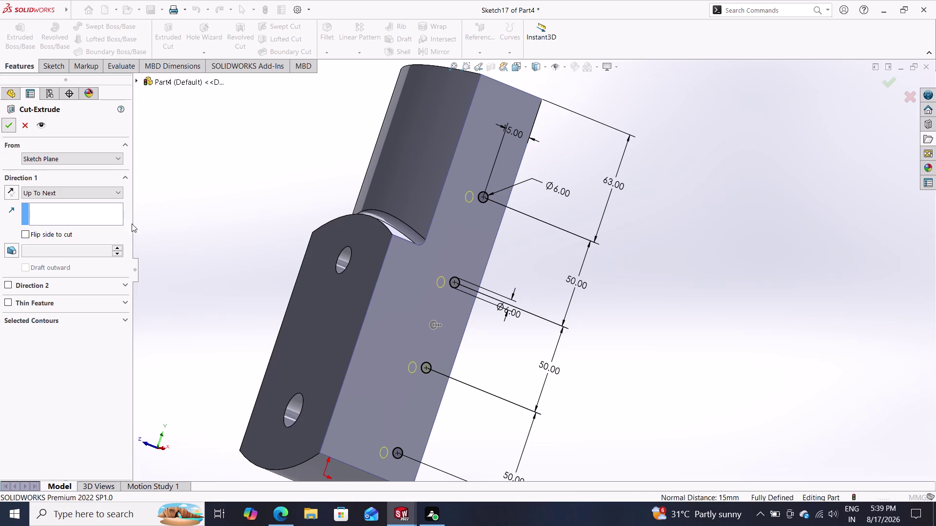
middle_drag(564, 266, 374, 316)
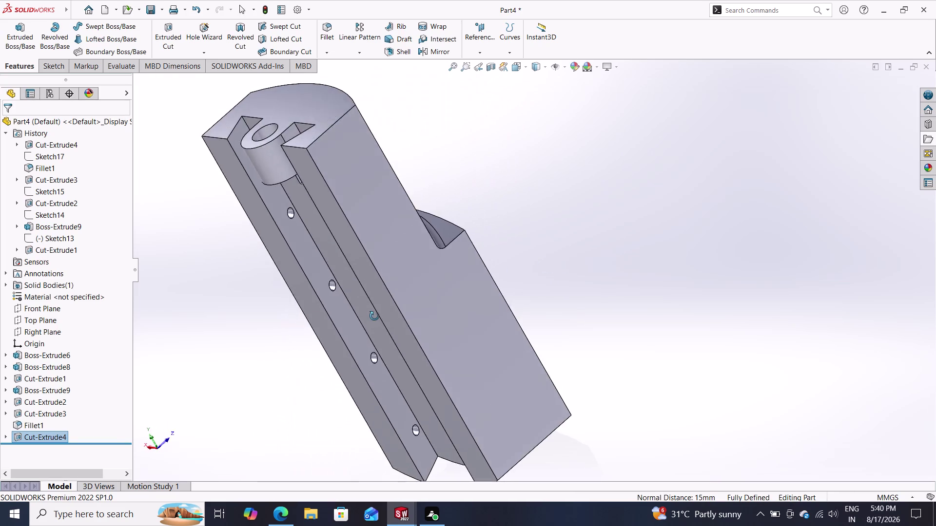
middle_drag(374, 317, 554, 318)
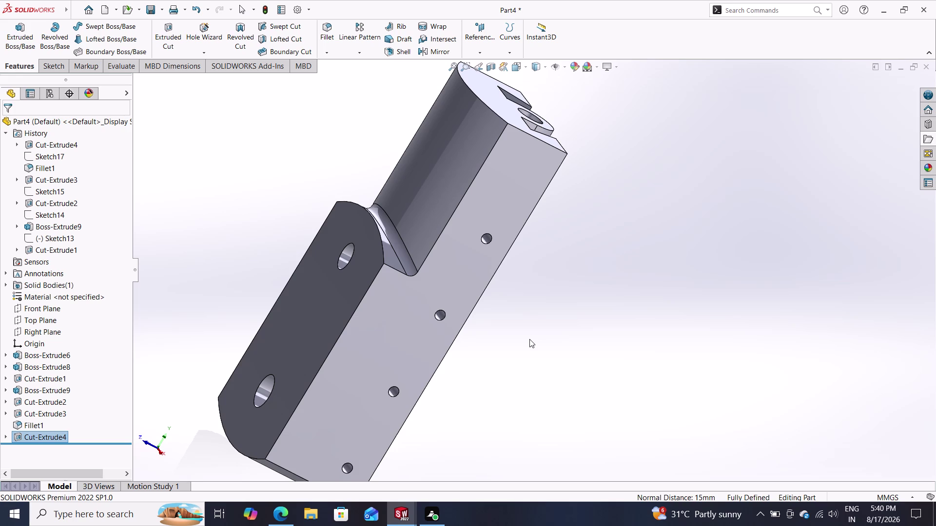
click(529, 339)
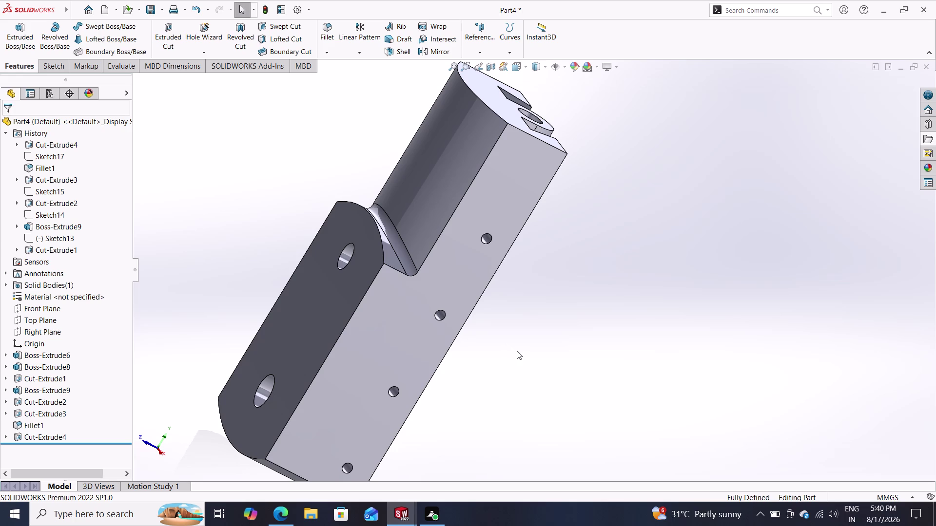
scroll(down, 3)
middle_drag(478, 344, 387, 323)
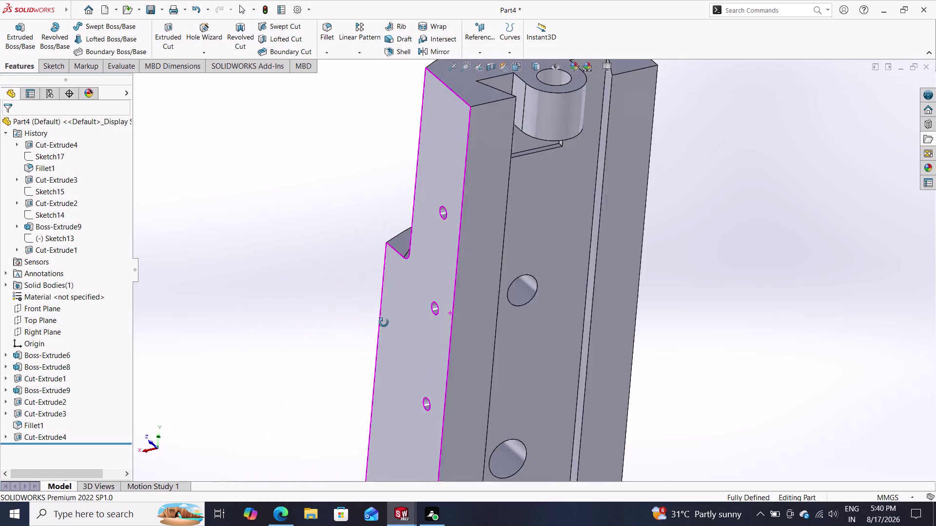
middle_drag(387, 322, 463, 370)
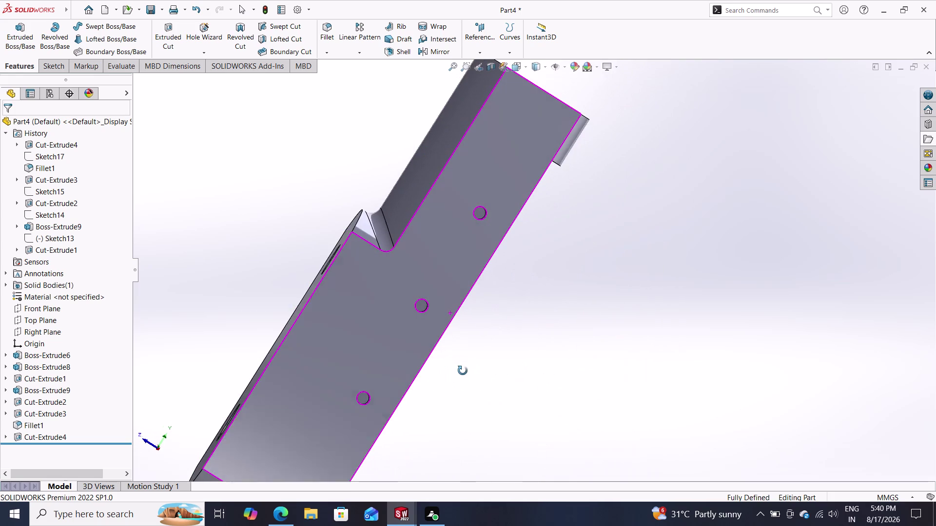
middle_drag(463, 371, 463, 371)
scroll(down, 3)
scroll(up, 3)
scroll(up, 3)
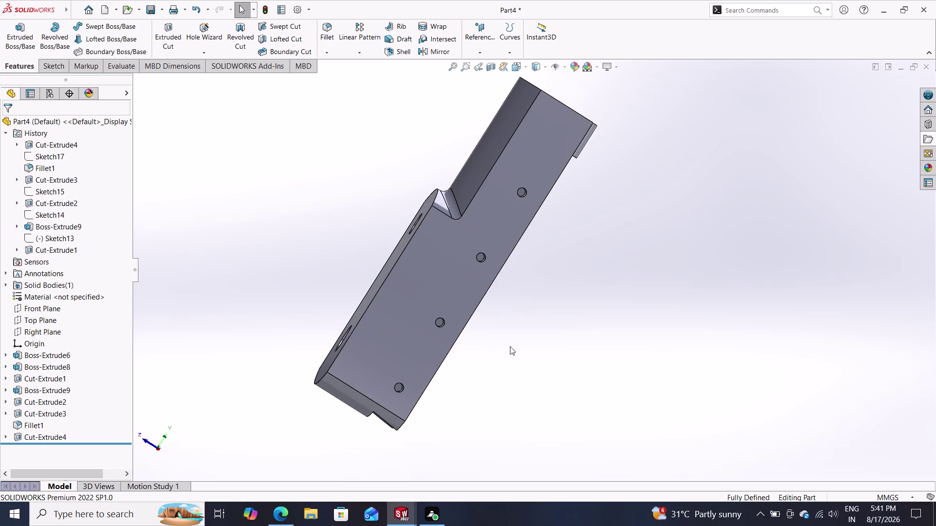
middle_drag(528, 310, 460, 182)
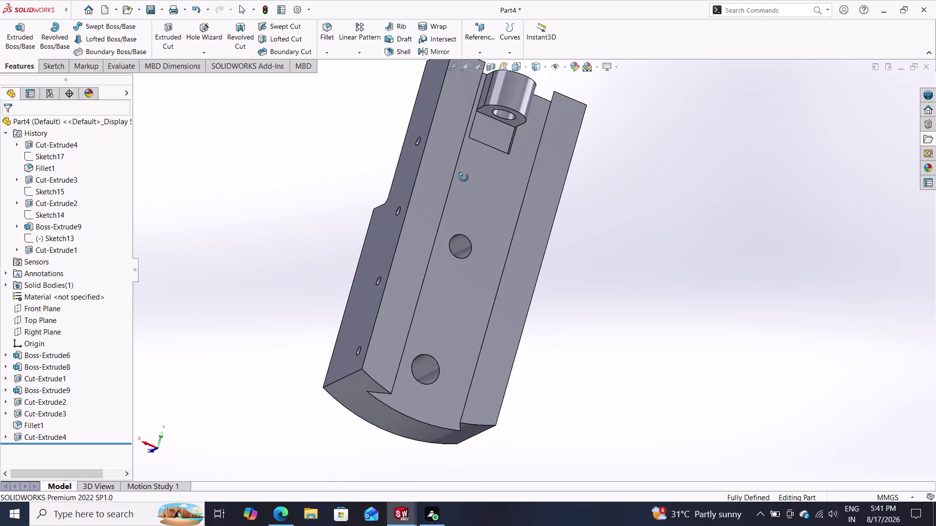
middle_drag(461, 181, 568, 247)
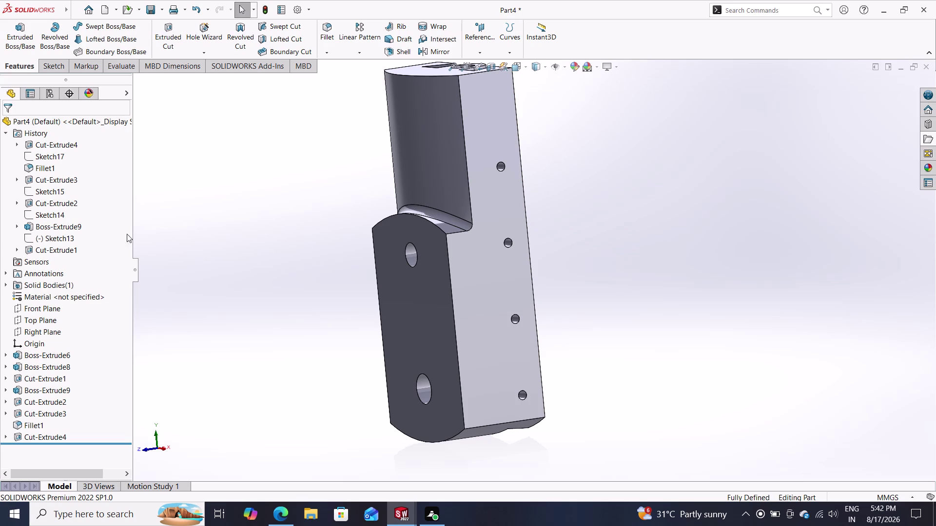
scroll(down, 3)
scroll(up, 3)
scroll(down, 3)
scroll(up, 3)
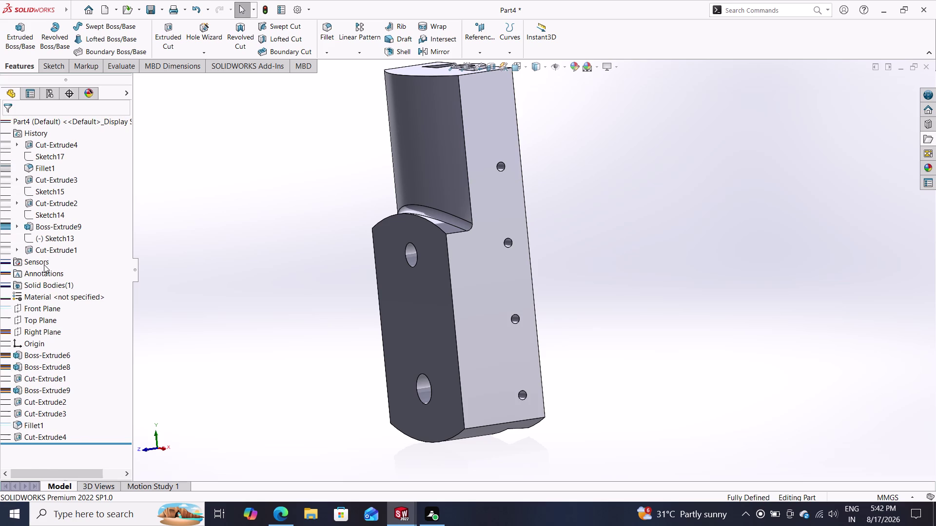
scroll(down, 3)
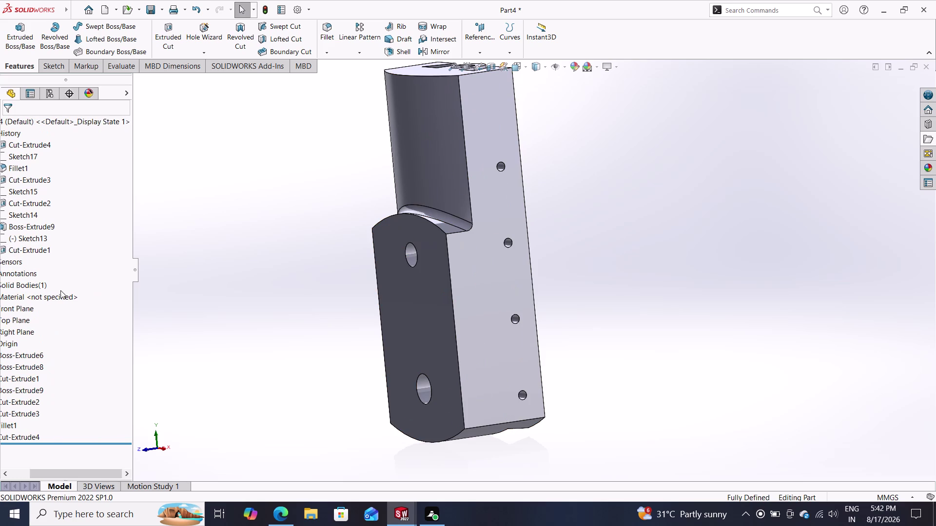
scroll(up, 3)
scroll(down, 3)
scroll(up, 3)
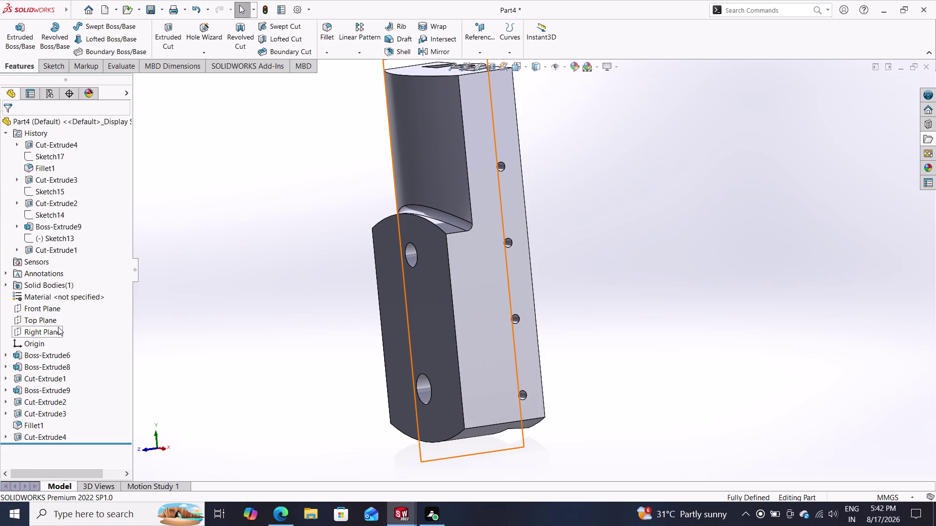
scroll(down, 3)
scroll(up, 3)
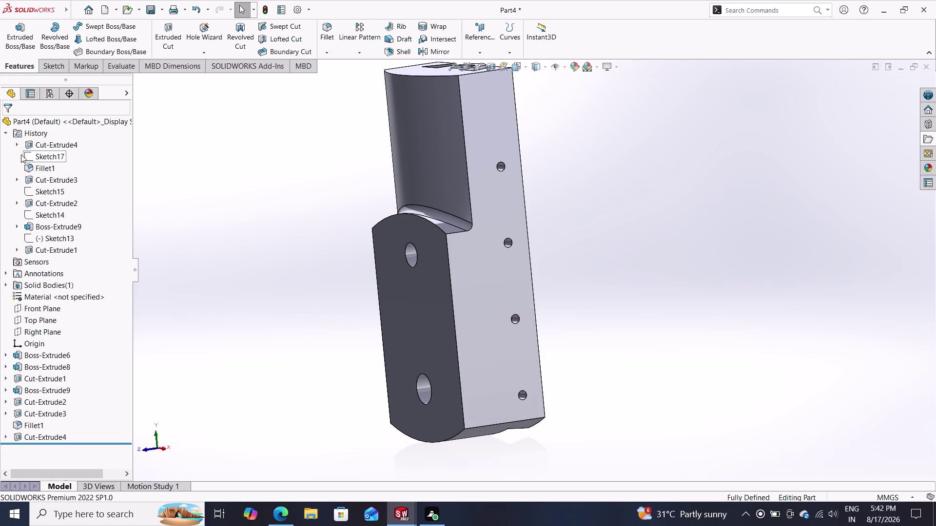
right_click(51, 294)
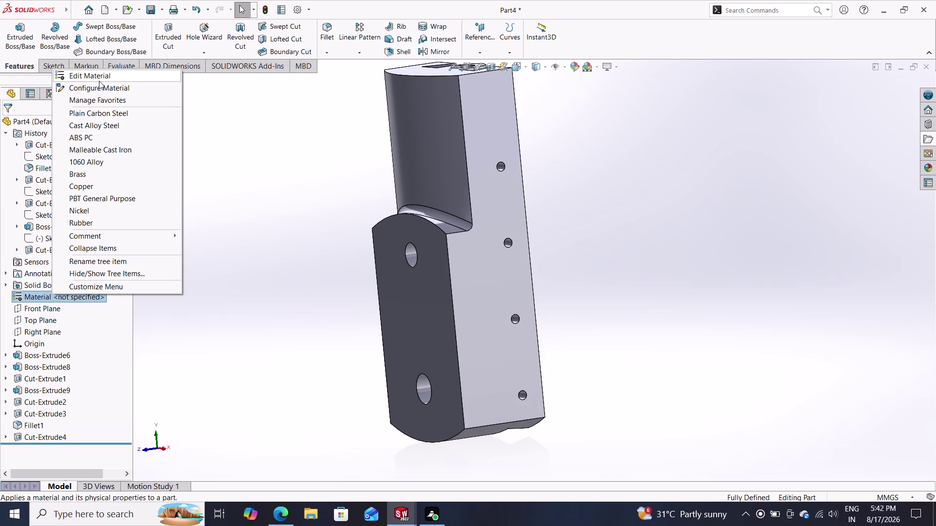
Apply Plain Carbon Steel from the Steel library as the part material.
click(98, 80)
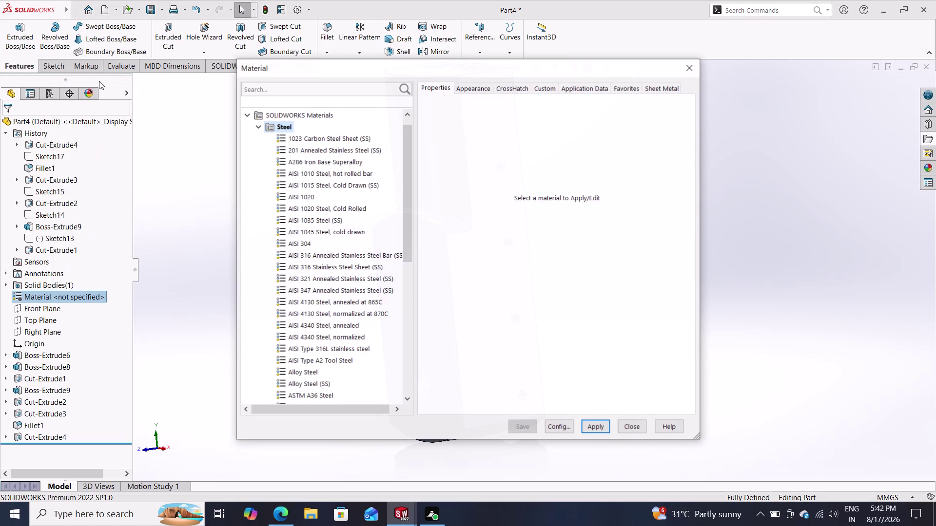
scroll(down, 3)
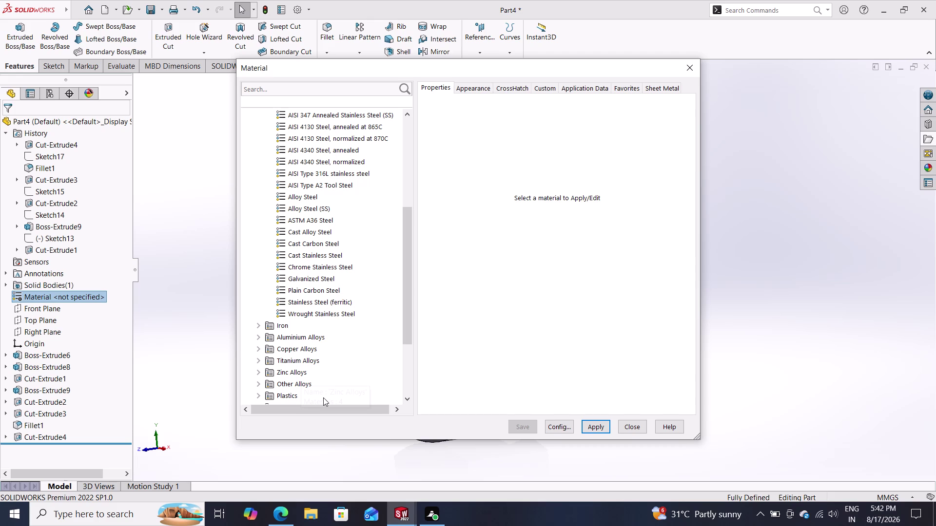
scroll(down, 3)
scroll(up, 3)
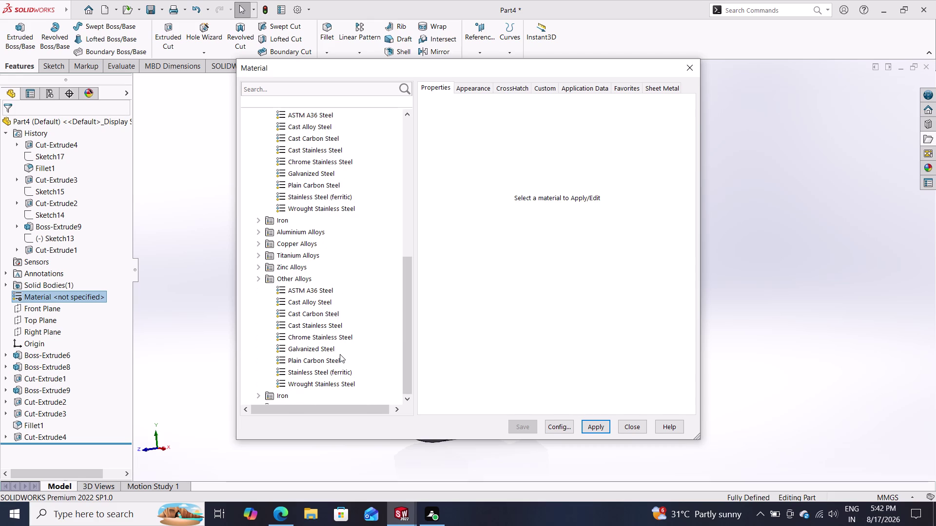
click(332, 360)
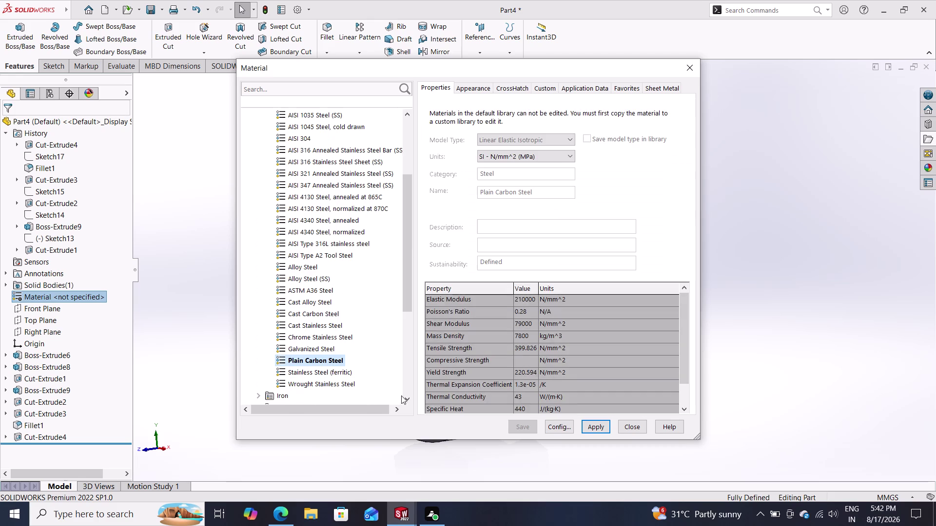
click(602, 425)
click(639, 429)
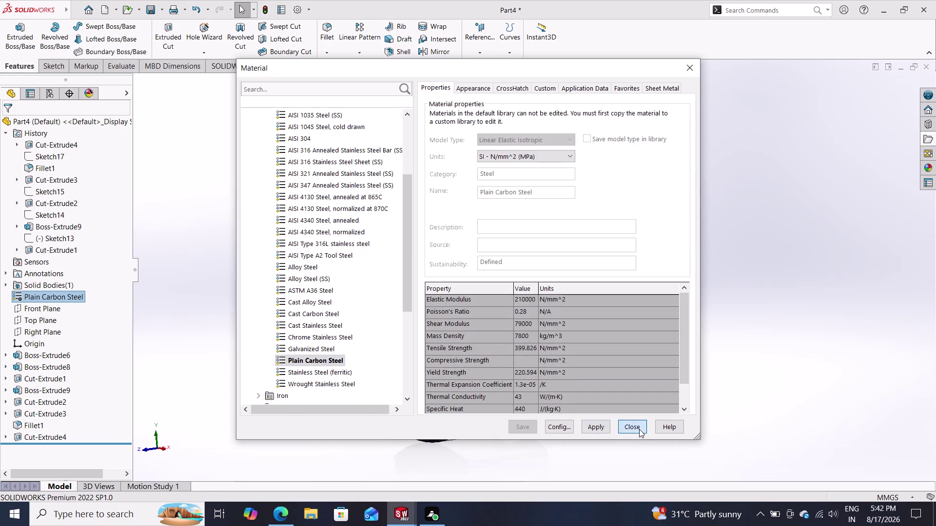
middle_drag(597, 304, 692, 325)
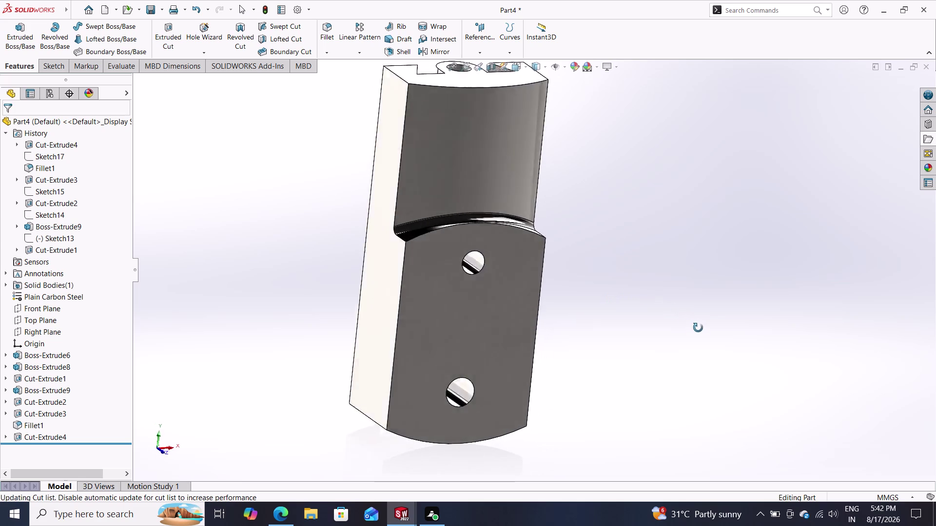
middle_drag(691, 324, 667, 298)
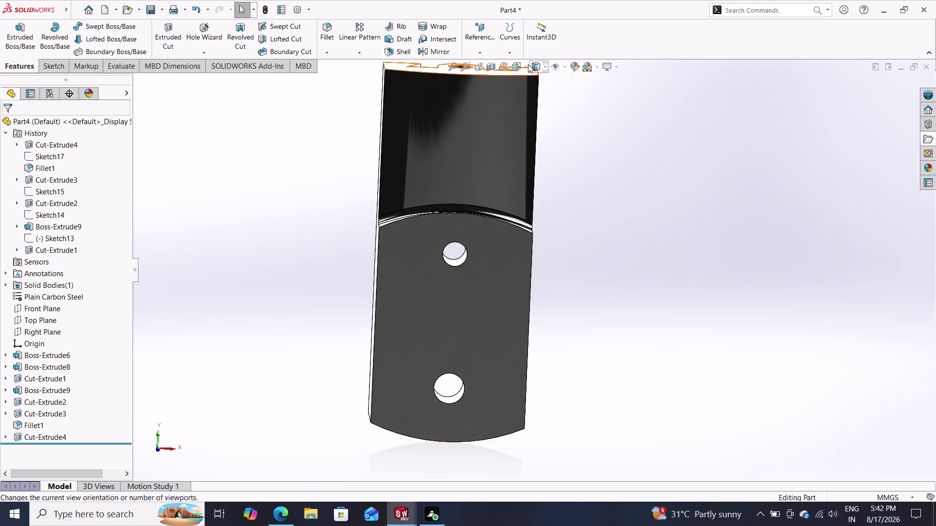
click(546, 65)
click(546, 66)
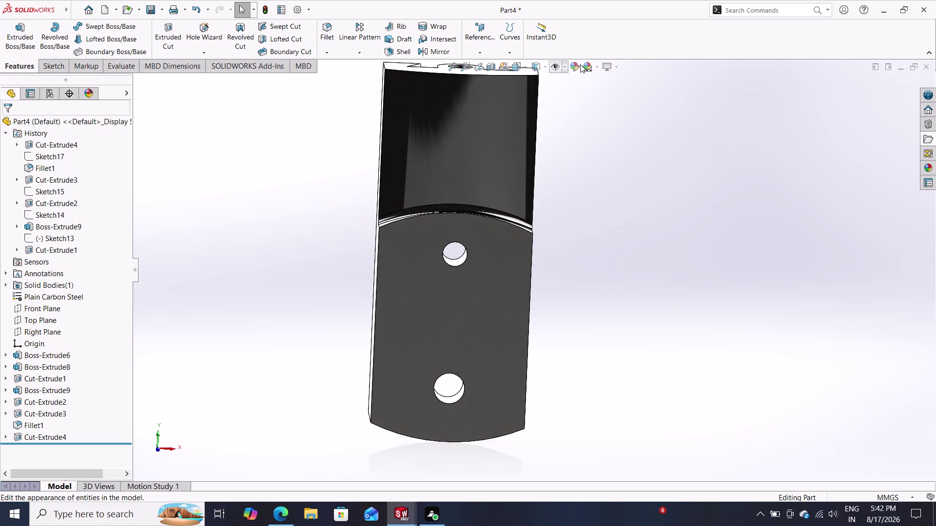
click(608, 90)
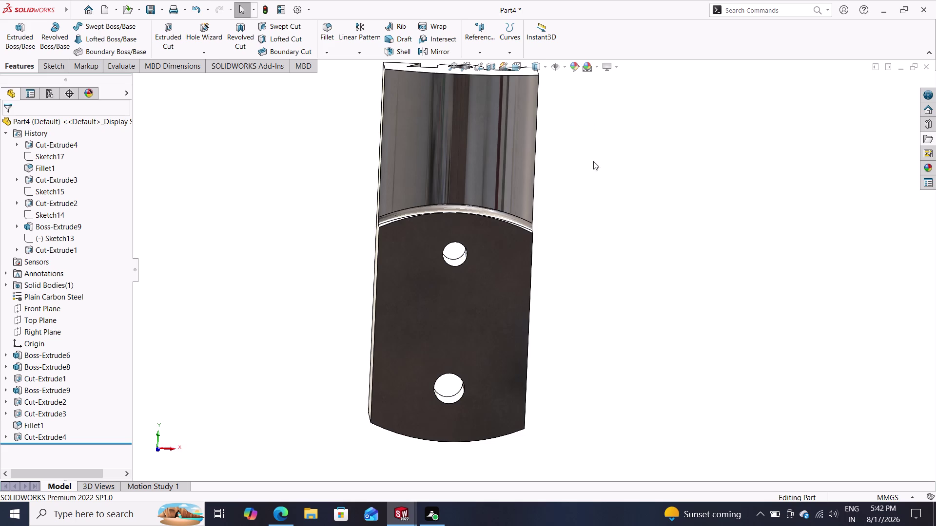
middle_drag(604, 213, 553, 271)
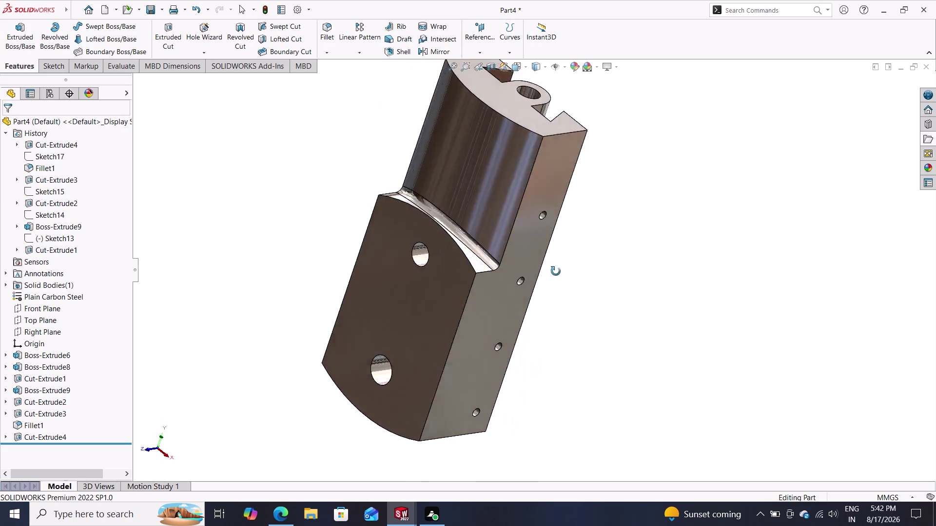
middle_drag(552, 271, 824, 325)
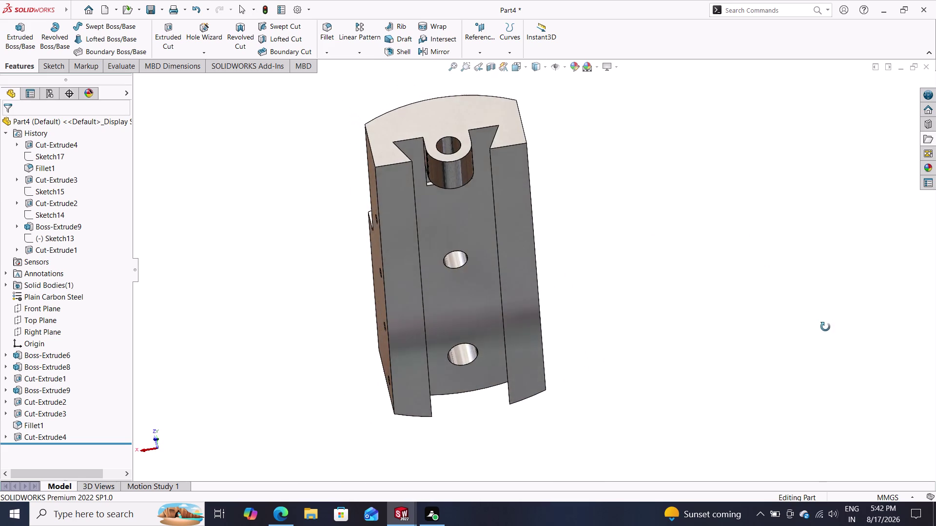
middle_drag(824, 324, 825, 328)
middle_drag(766, 286, 670, 279)
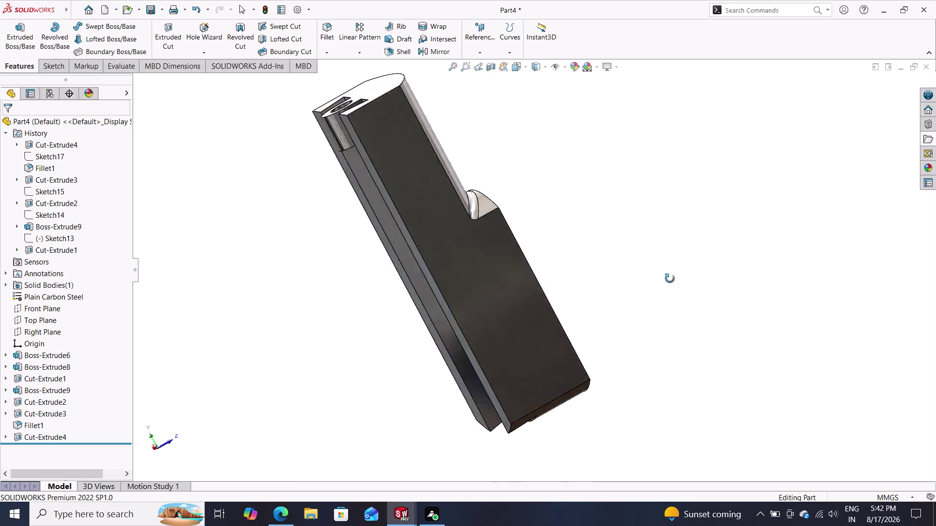
middle_drag(670, 278, 655, 407)
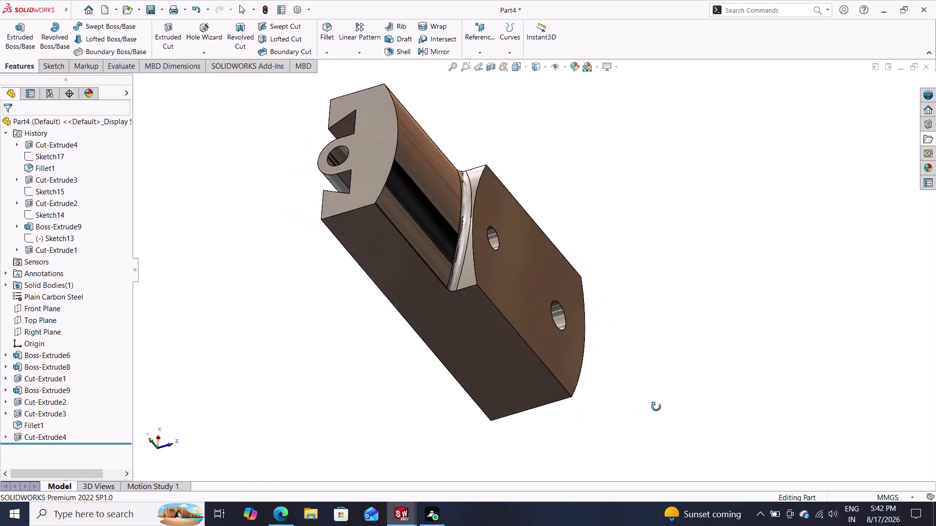
middle_drag(655, 407, 847, 380)
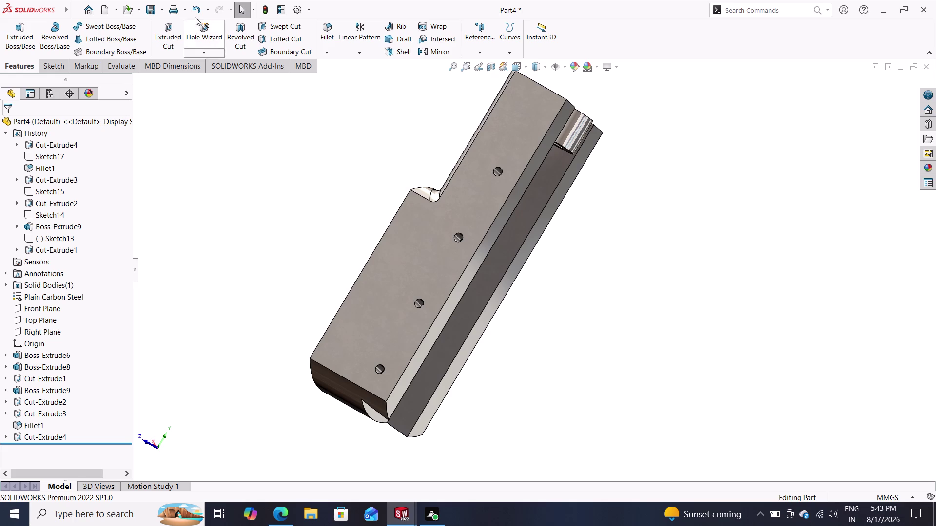
Save the part with the file name 'vertical slide' in the shaper tool folder.
click(163, 8)
double_click(164, 33)
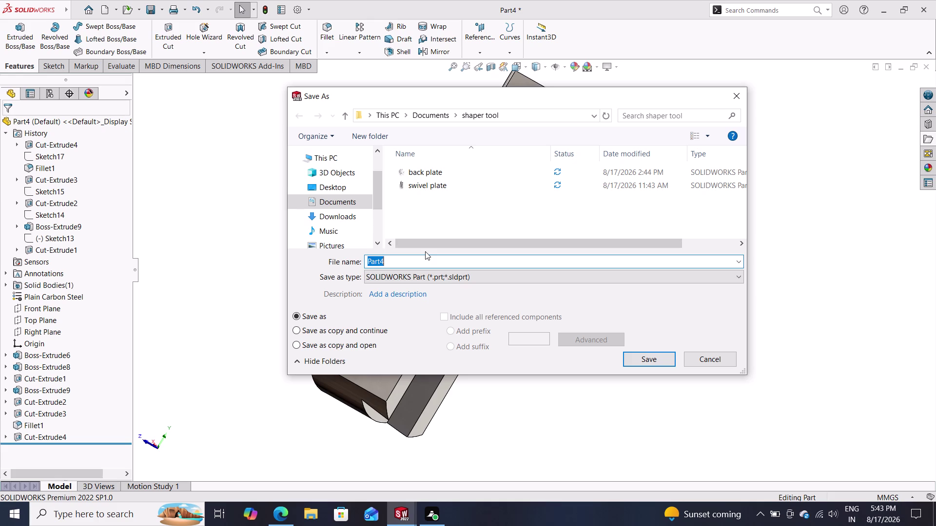
text(verti)
key(c)
text(al)
key(space)
text(slide)
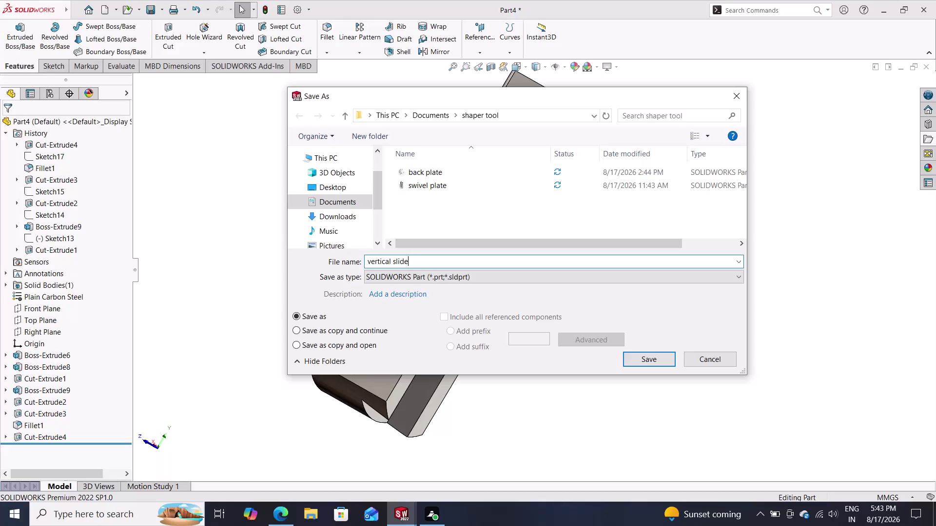
click(650, 358)
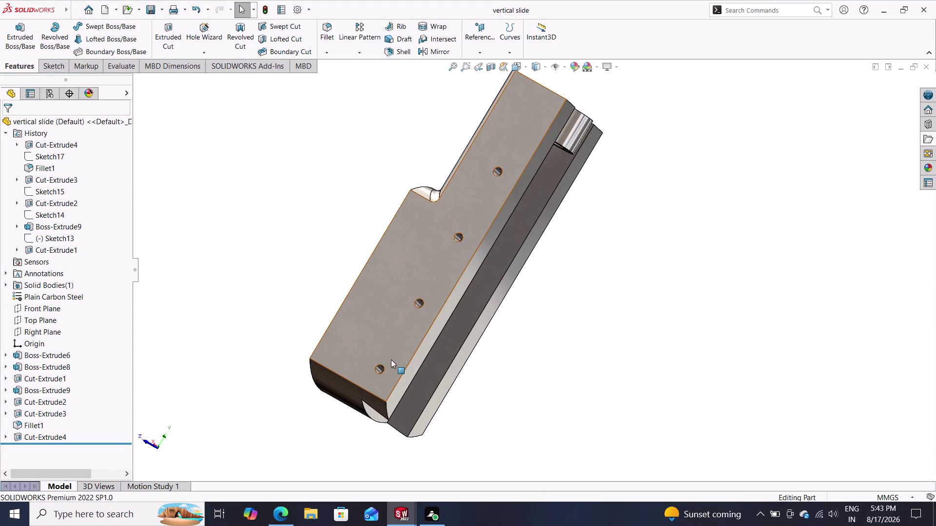
click(776, 511)
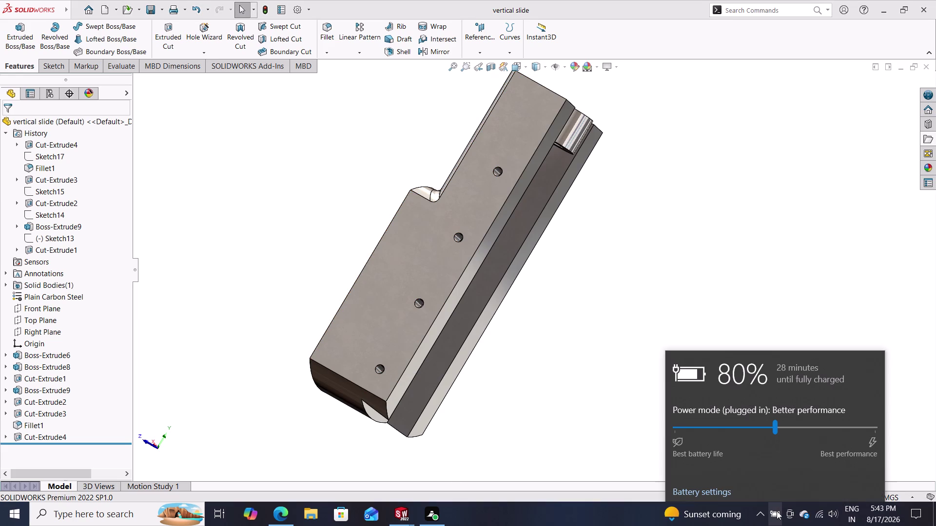
click(773, 517)
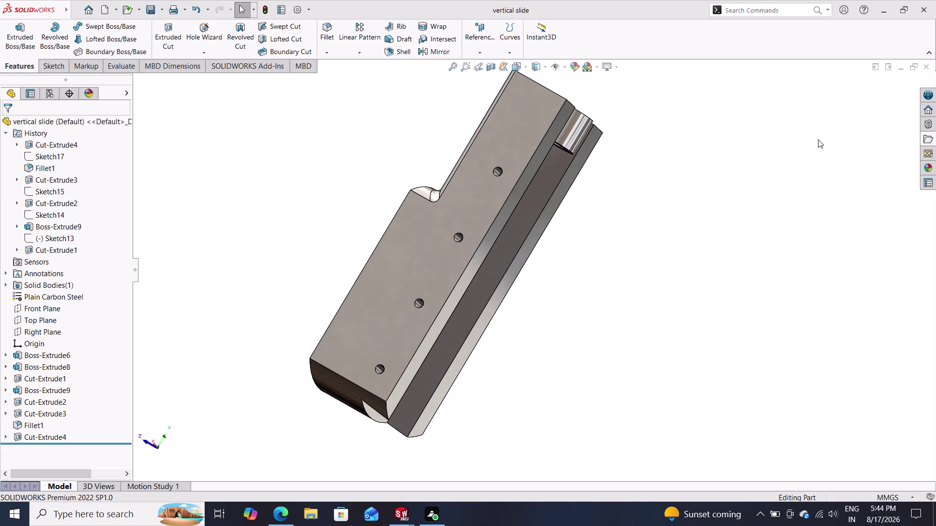
Orbit and zoom to view the vertical slide from several sides, then start a new document.
scroll(down, 3)
middle_drag(567, 253, 627, 332)
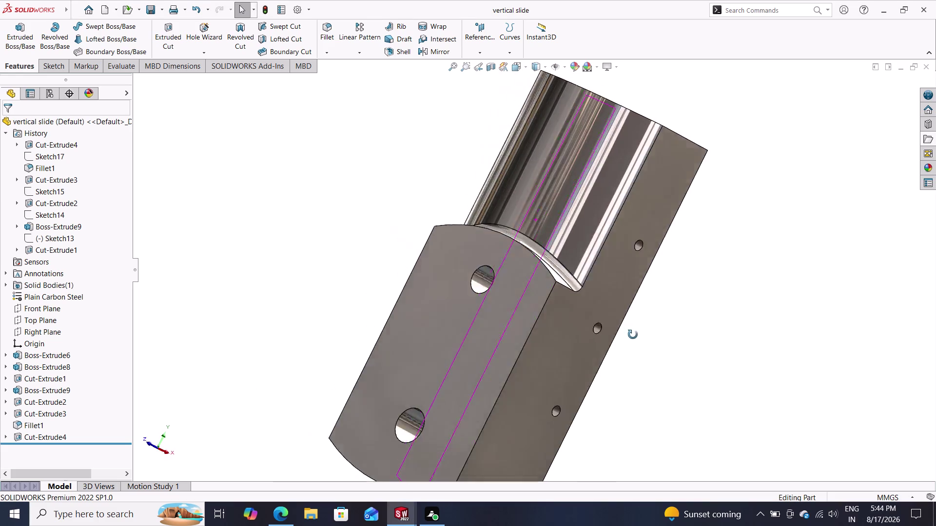
middle_drag(628, 332, 552, 326)
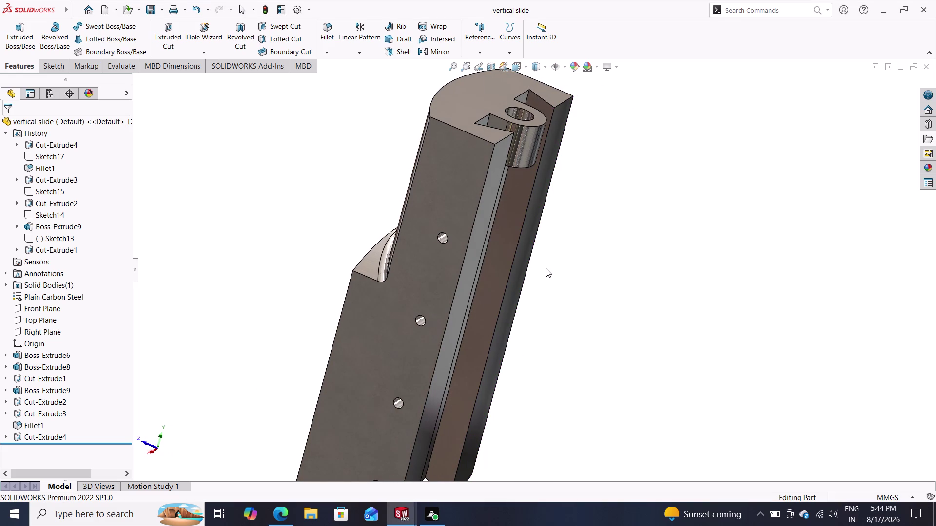
scroll(down, 3)
scroll(up, 3)
scroll(down, 3)
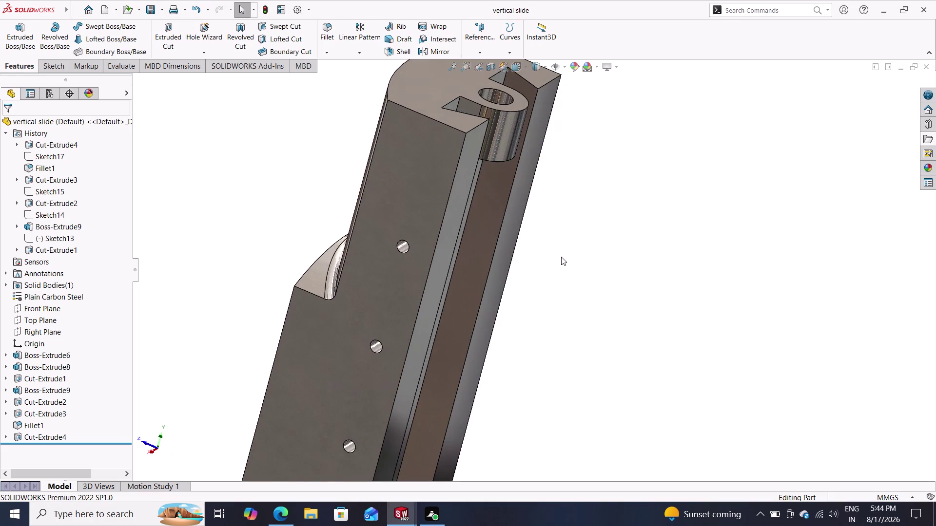
scroll(up, 3)
middle_drag(559, 265, 521, 263)
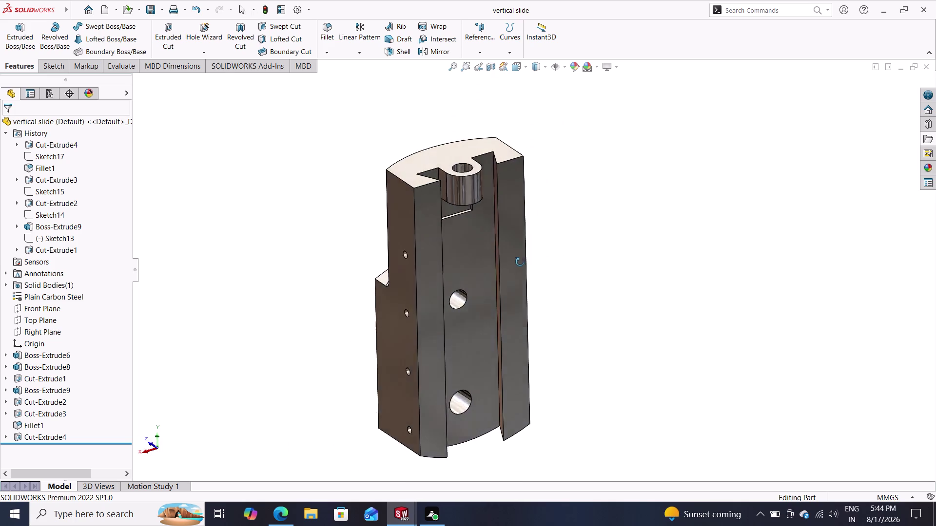
middle_drag(521, 263, 552, 279)
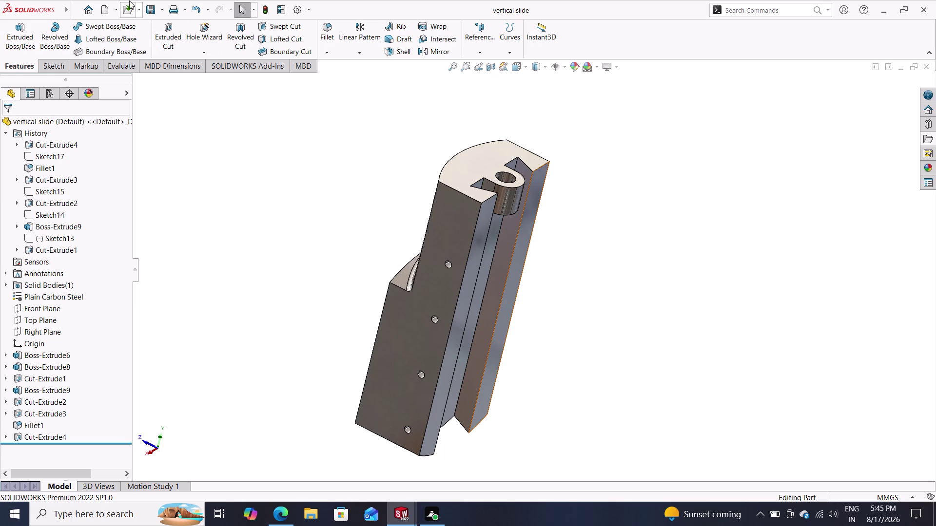
double_click(112, 6)
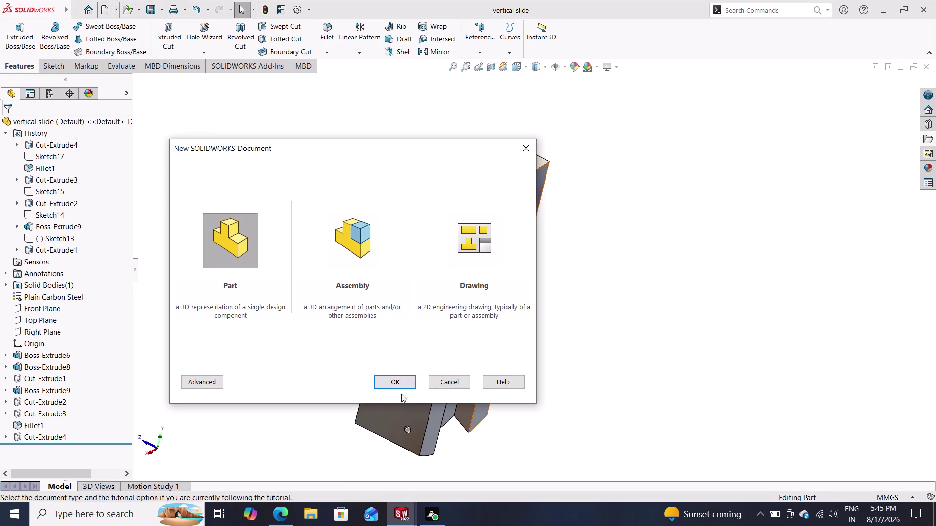
Create a new part, sketch on the Top Plane, draw a circle, then undo it.
double_click(399, 387)
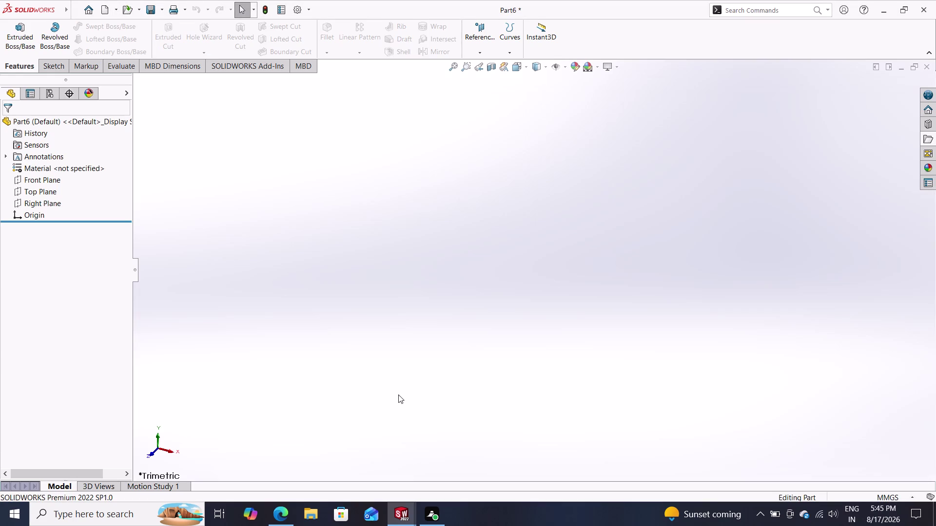
click(36, 194)
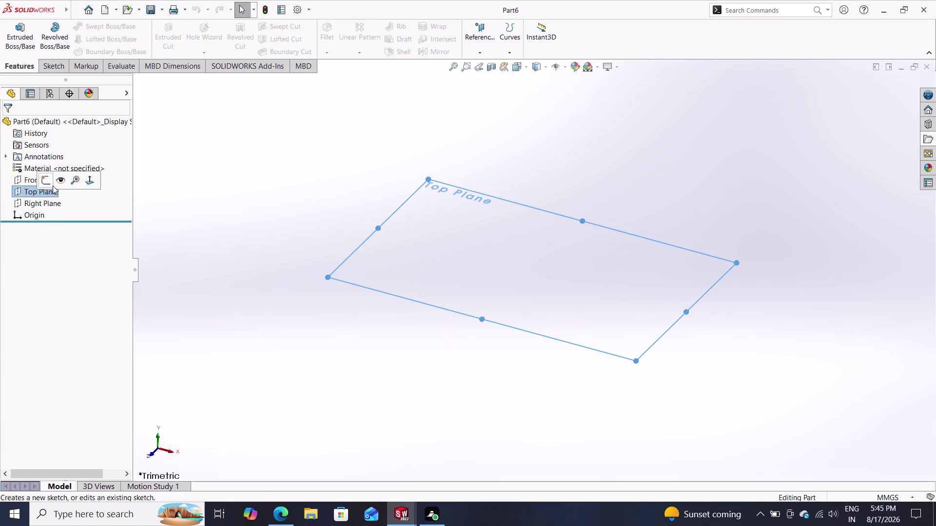
click(47, 181)
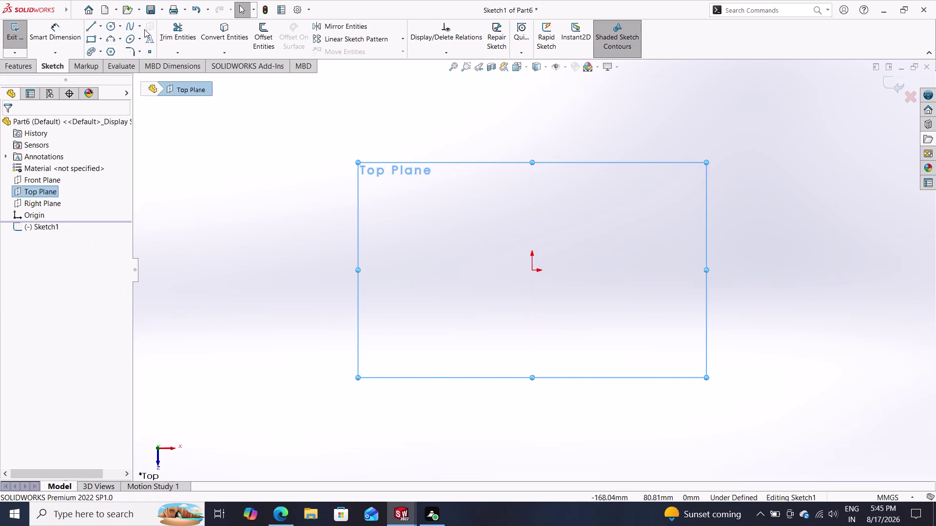
click(111, 24)
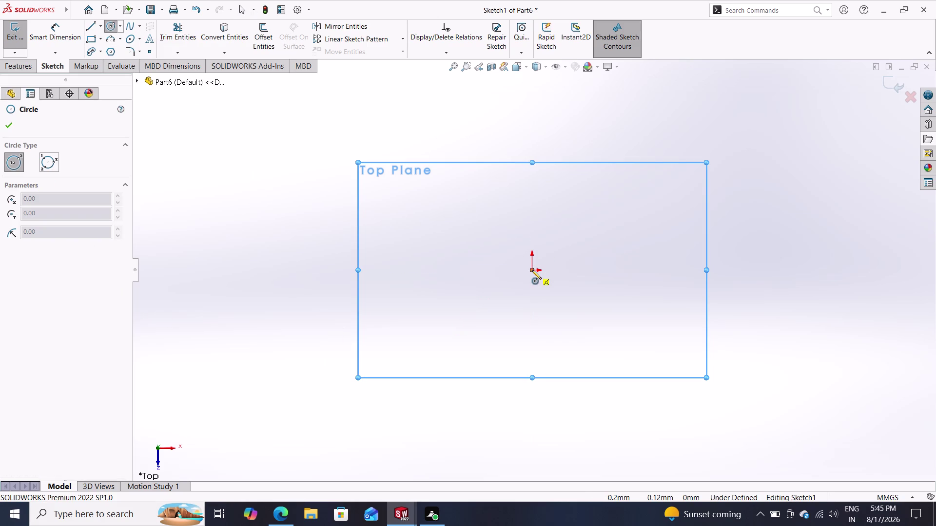
click(534, 270)
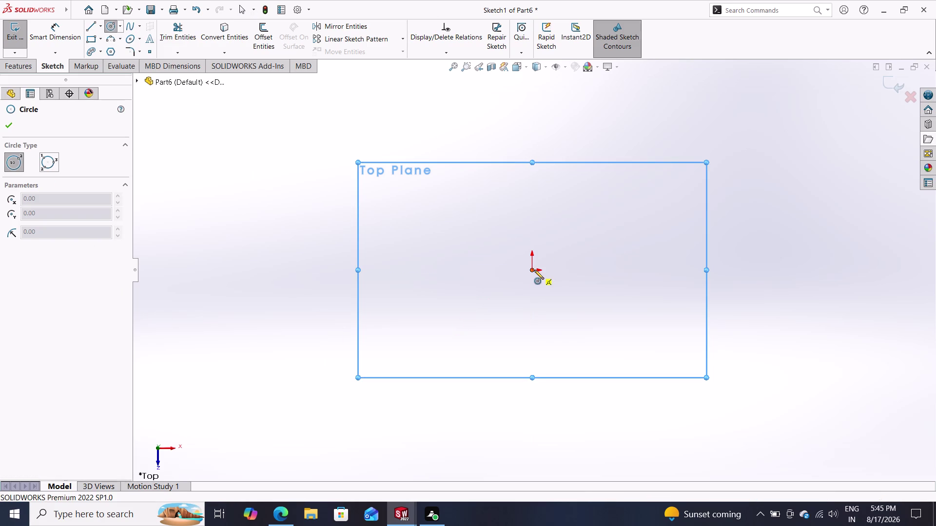
click(625, 299)
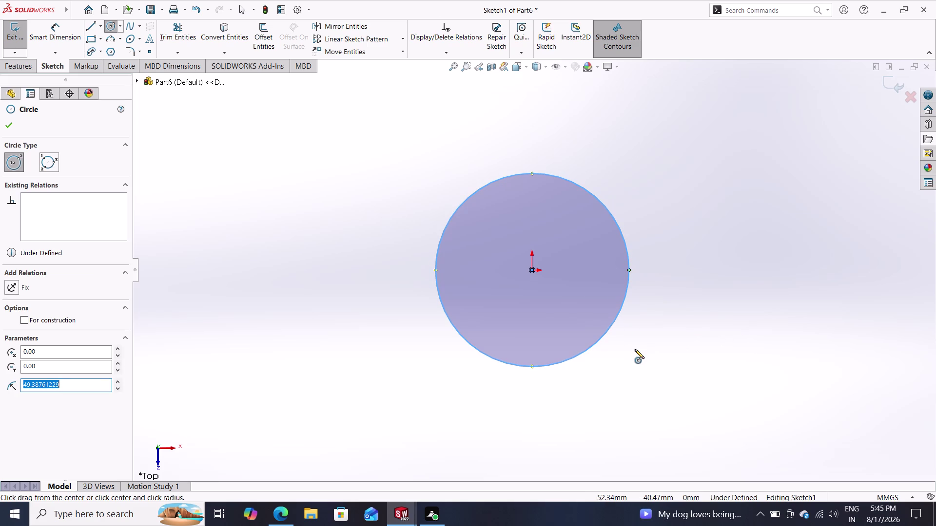
key(ctrl+z)
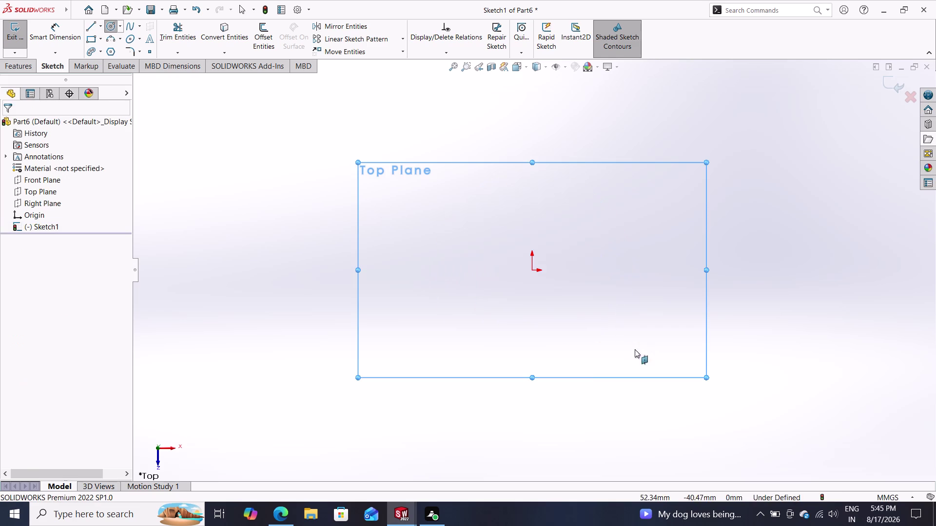
click(37, 183)
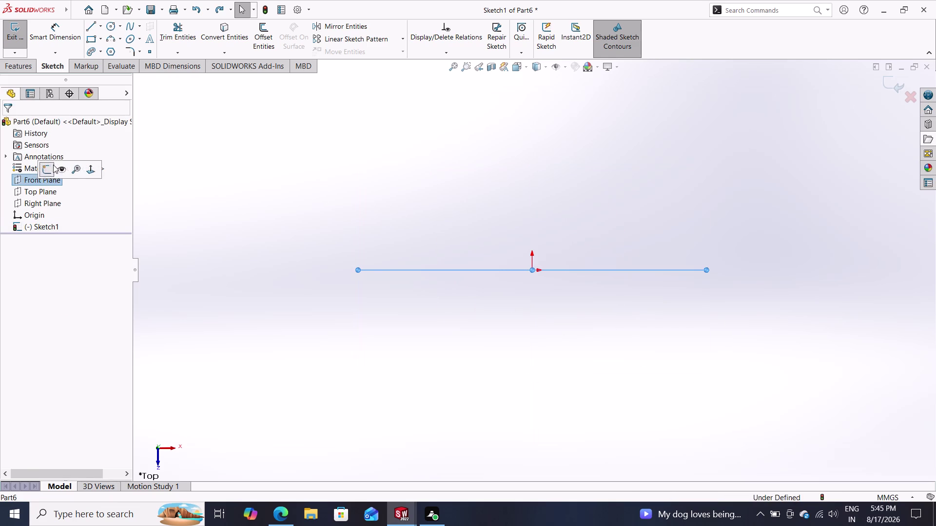
Draw a circle centred on the origin in Sketch1.
click(47, 161)
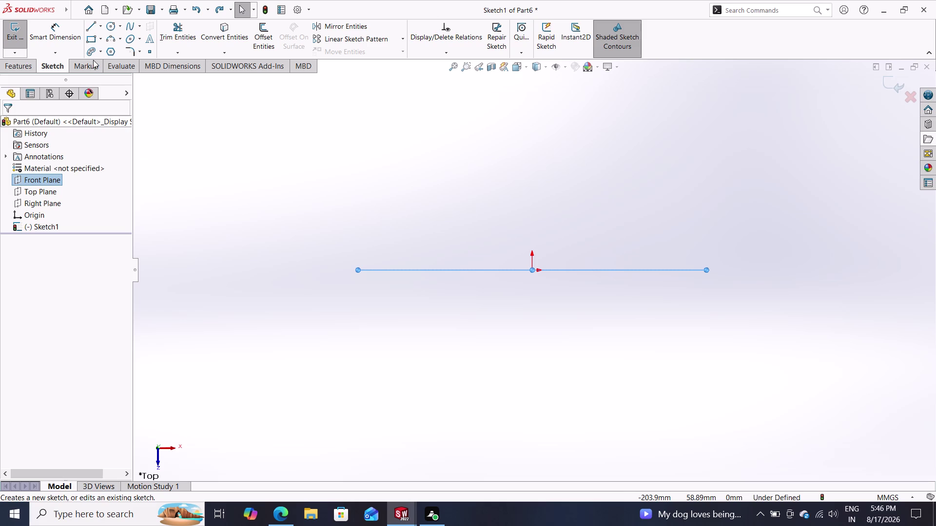
click(110, 27)
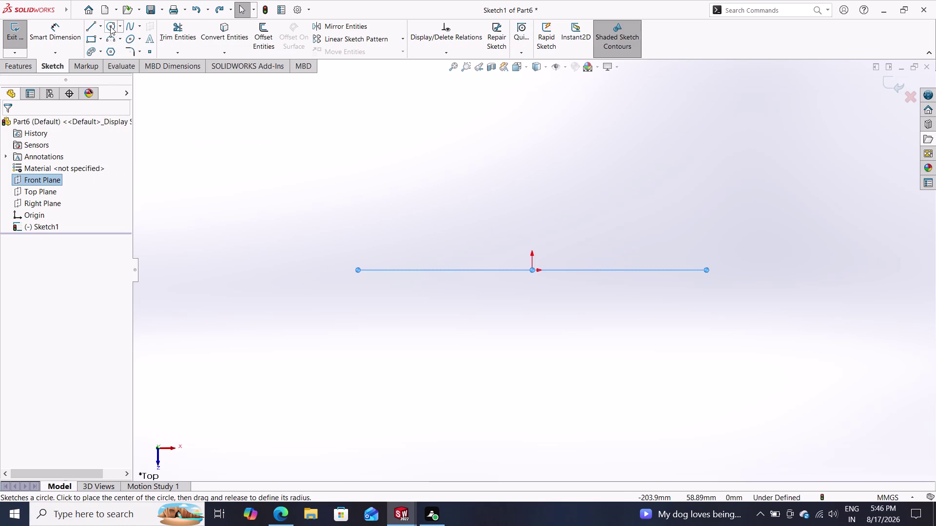
click(531, 269)
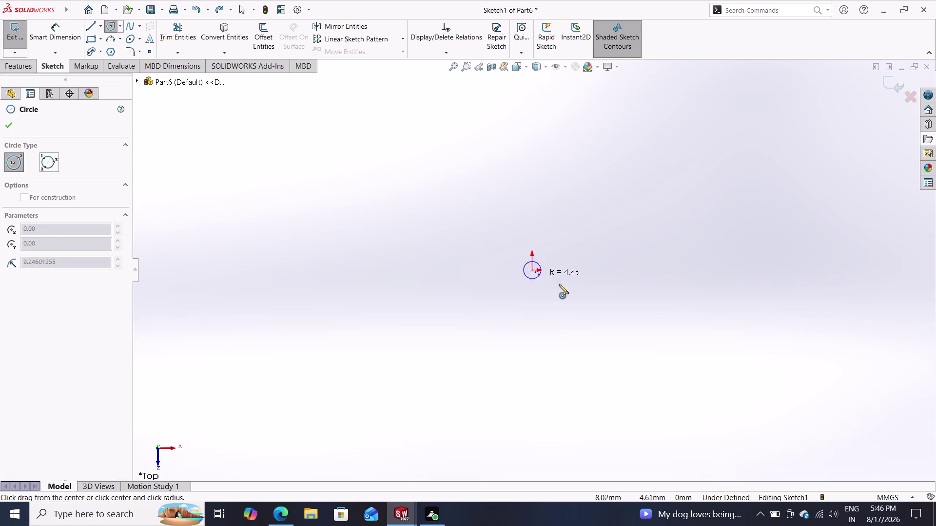
click(605, 283)
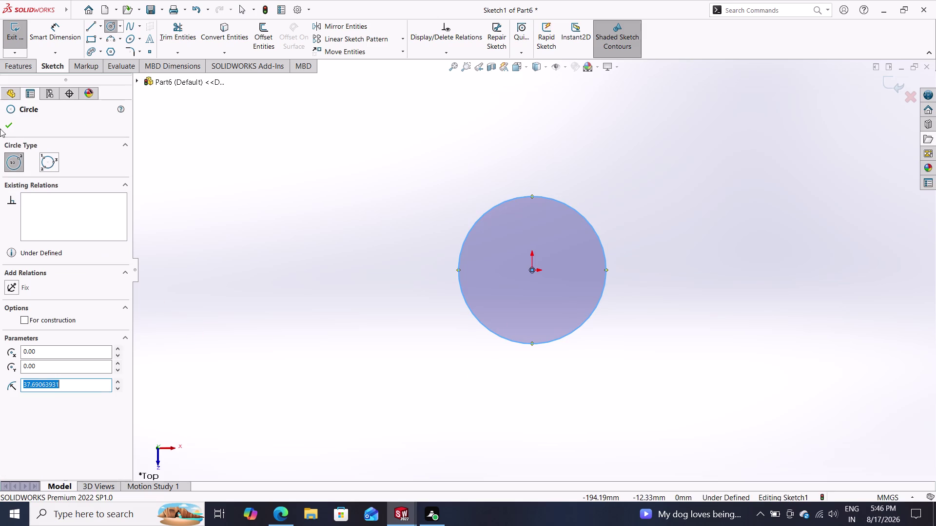
click(7, 125)
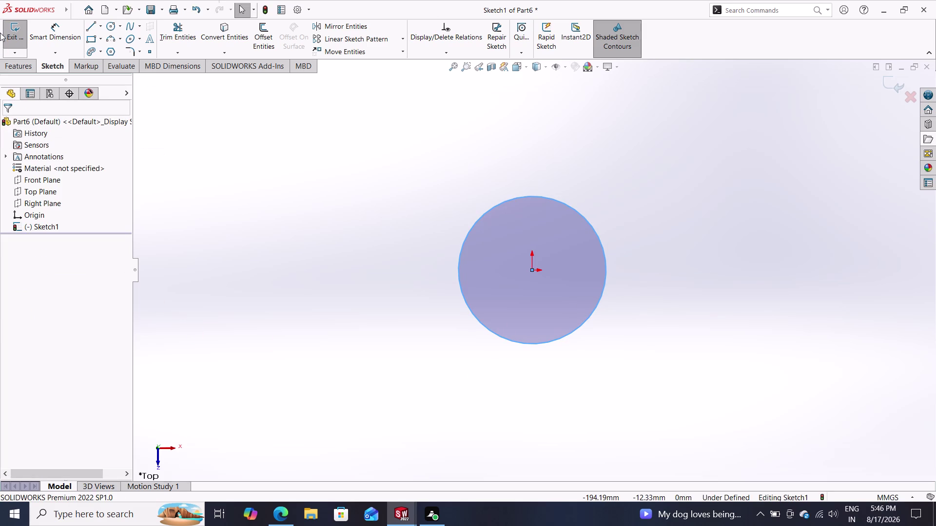
Dimension the circle at Ø25 and exit the sketch.
click(44, 28)
click(604, 251)
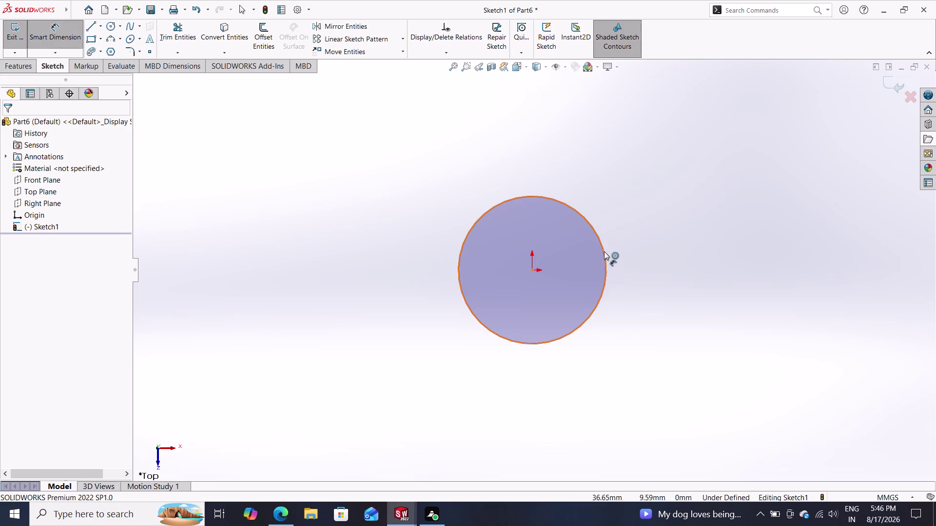
click(655, 278)
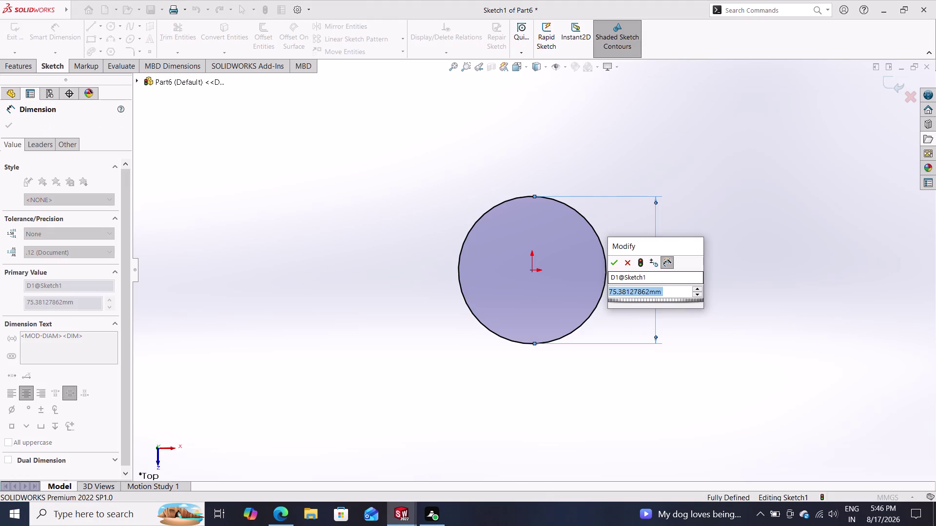
text(25)
key(Return)
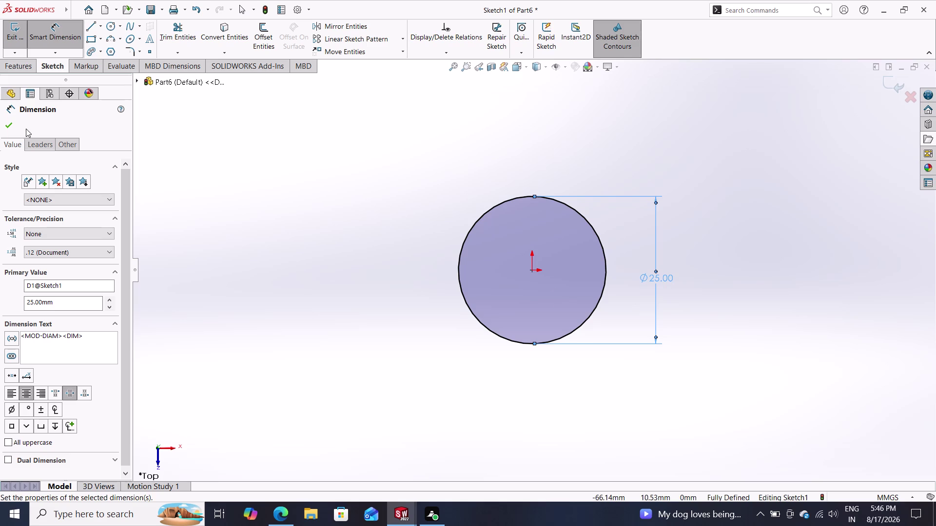
click(10, 120)
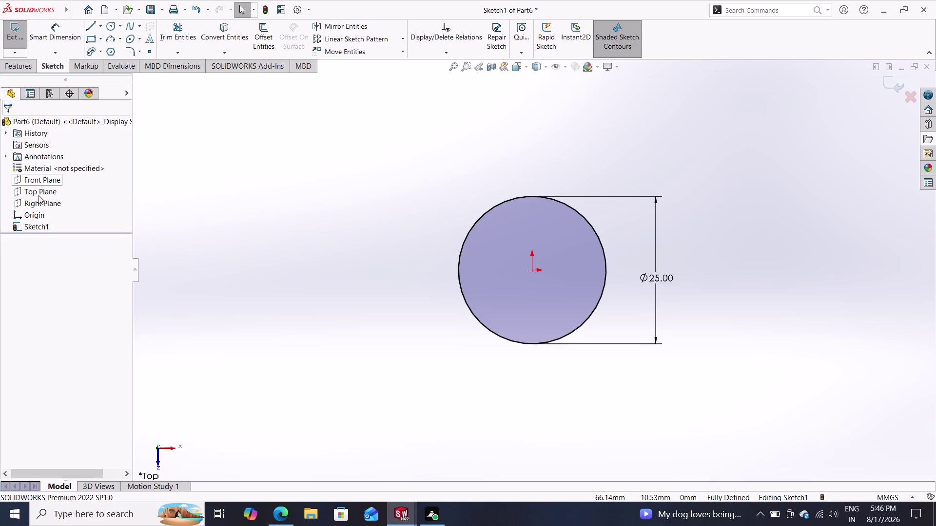
double_click(40, 191)
double_click(41, 191)
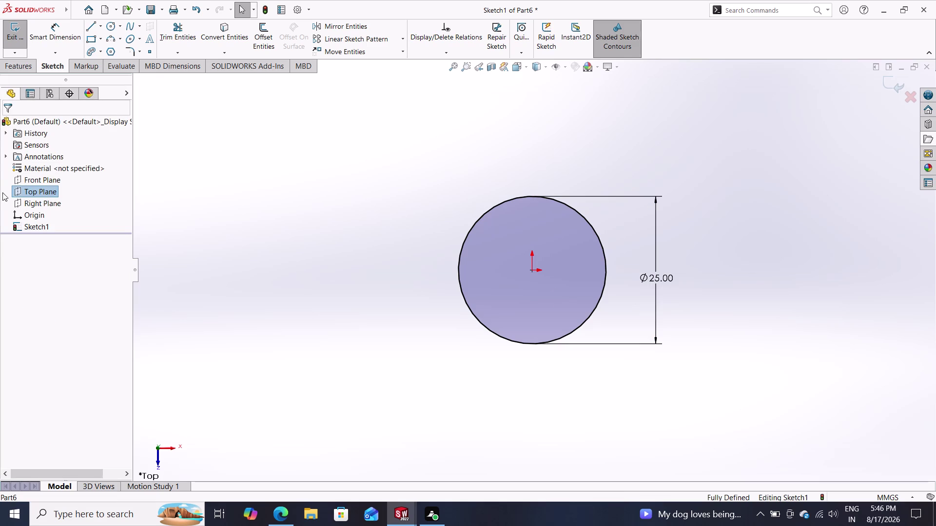
click(20, 189)
click(25, 177)
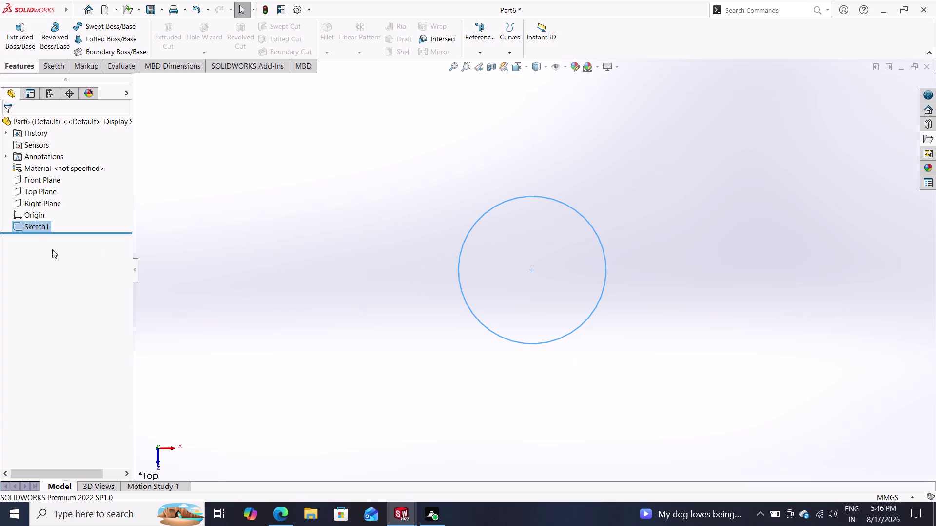
Start a trial sketch on the Top Plane and discard it.
click(50, 194)
click(59, 180)
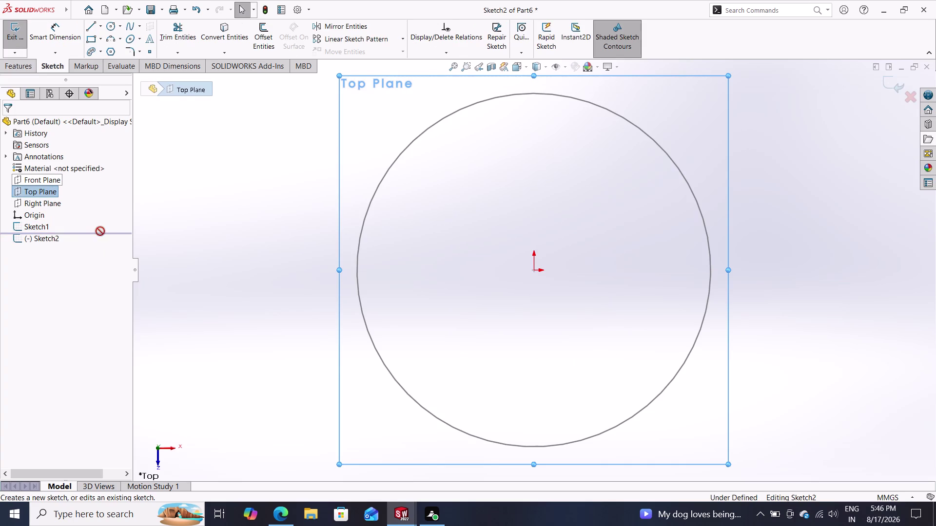
click(50, 181)
click(60, 169)
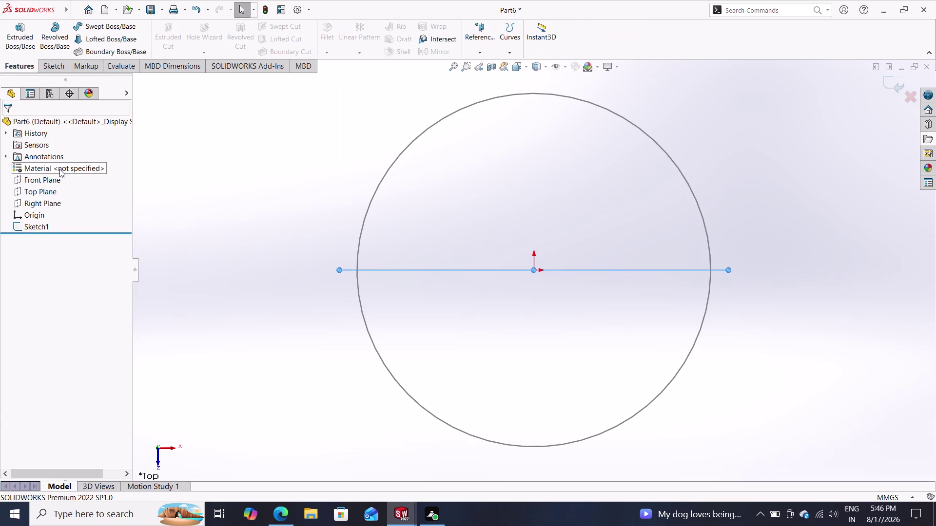
Start a trial sketch on the Front Plane, zoom around, then discard it.
click(40, 179)
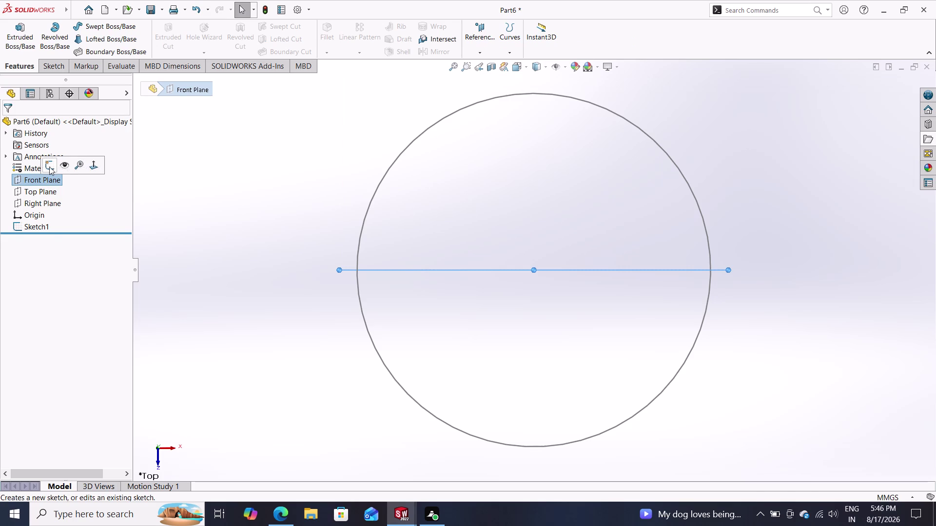
click(49, 165)
scroll(down, 3)
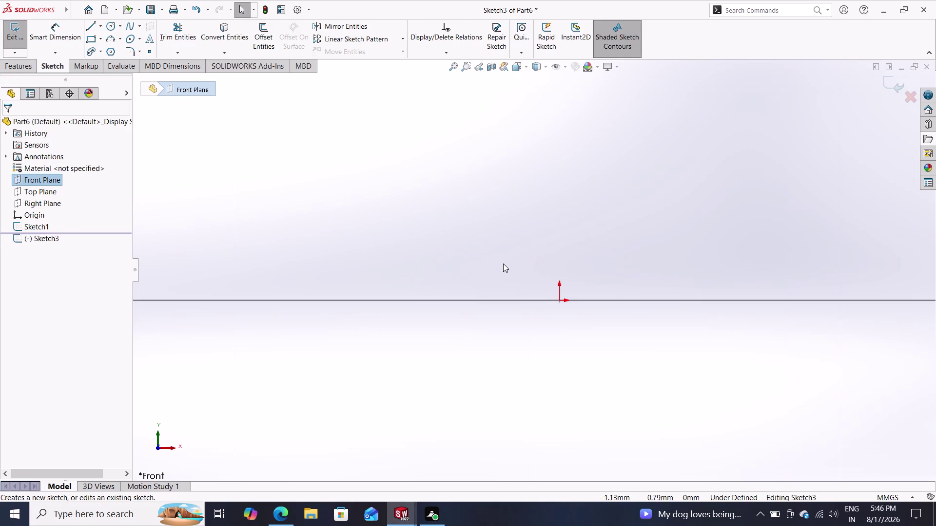
scroll(up, 3)
scroll(down, 3)
scroll(up, 3)
scroll(down, 3)
scroll(up, 3)
scroll(up, 3)
scroll(down, 3)
scroll(up, 3)
scroll(up, 3)
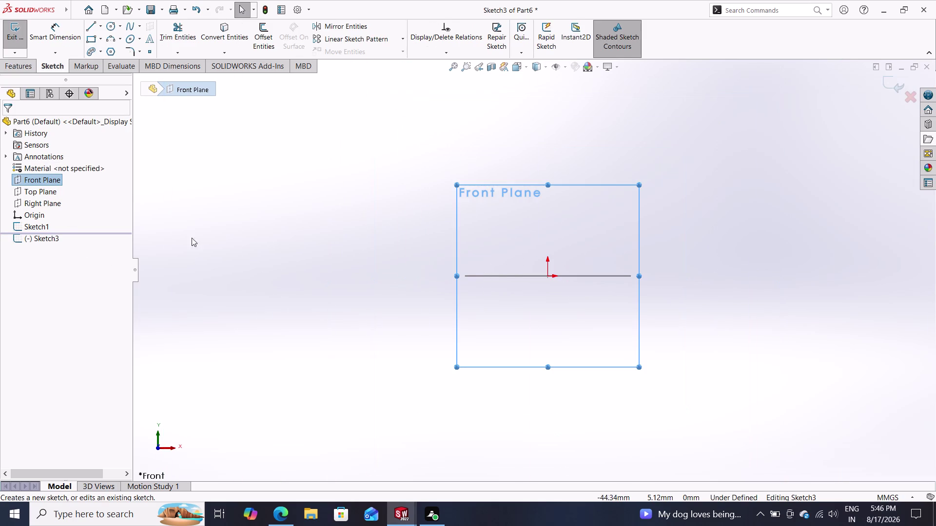
click(44, 188)
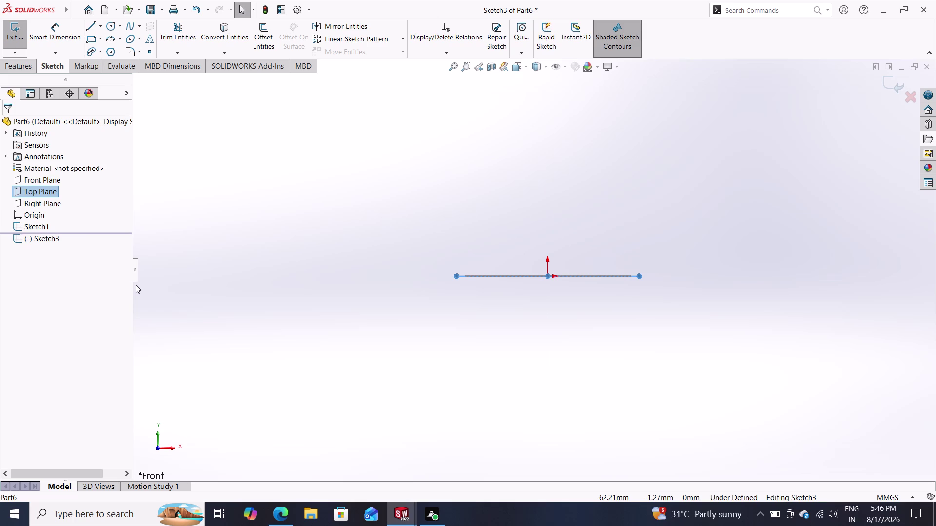
click(40, 182)
click(49, 171)
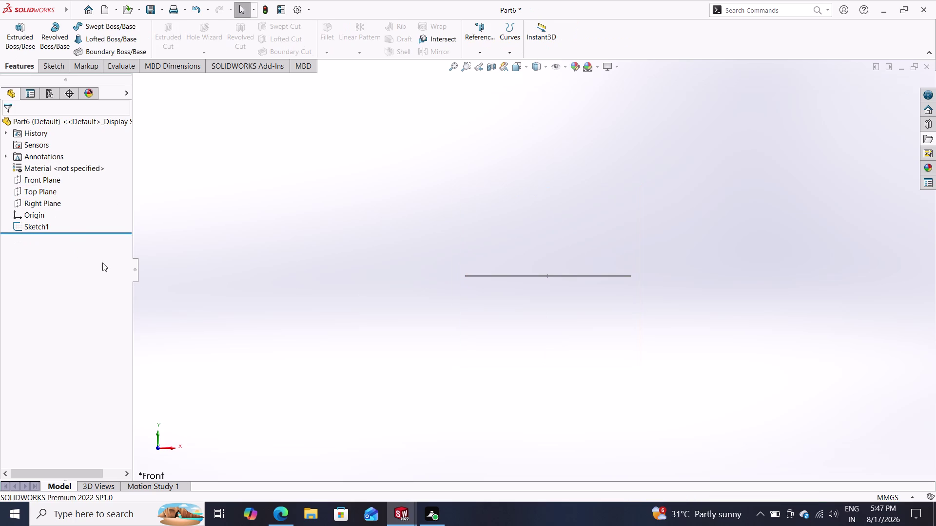
Start a new sketch on the Top Plane and orbit to view the circle at an angle.
click(47, 195)
click(53, 179)
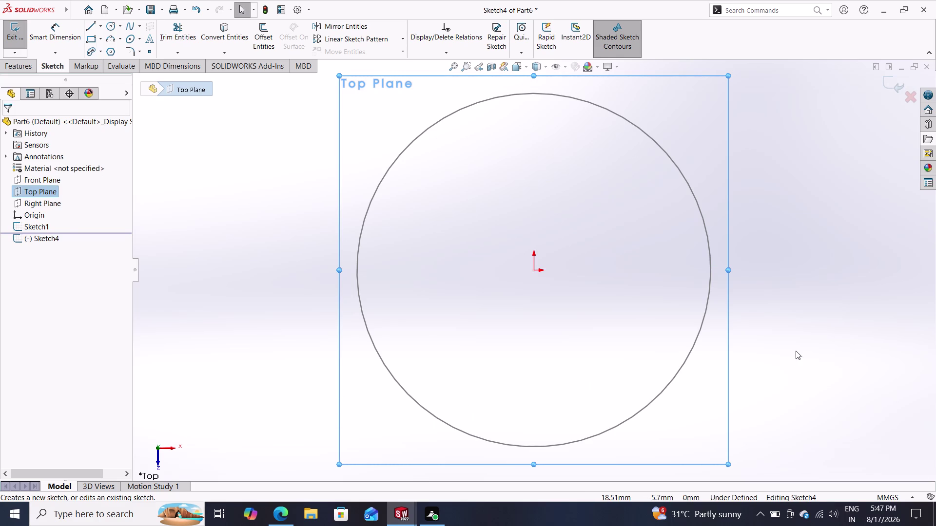
middle_drag(757, 347, 756, 195)
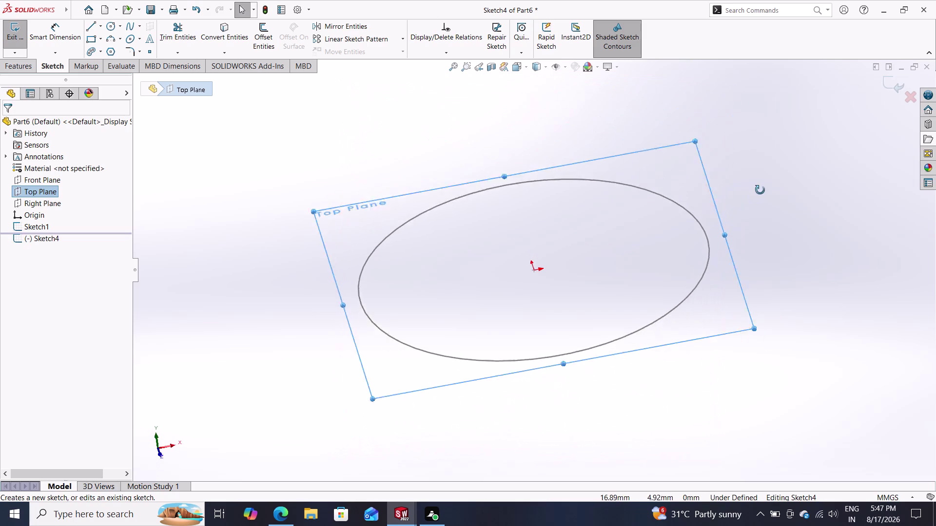
middle_drag(757, 196, 770, 160)
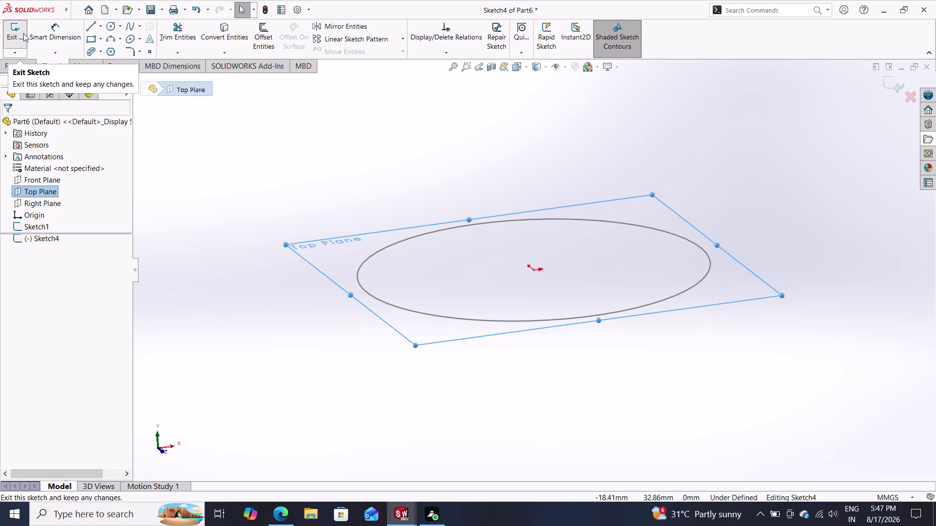
Cancel the Circle tool and repeatedly try deleting the existing 25 mm circle.
click(112, 24)
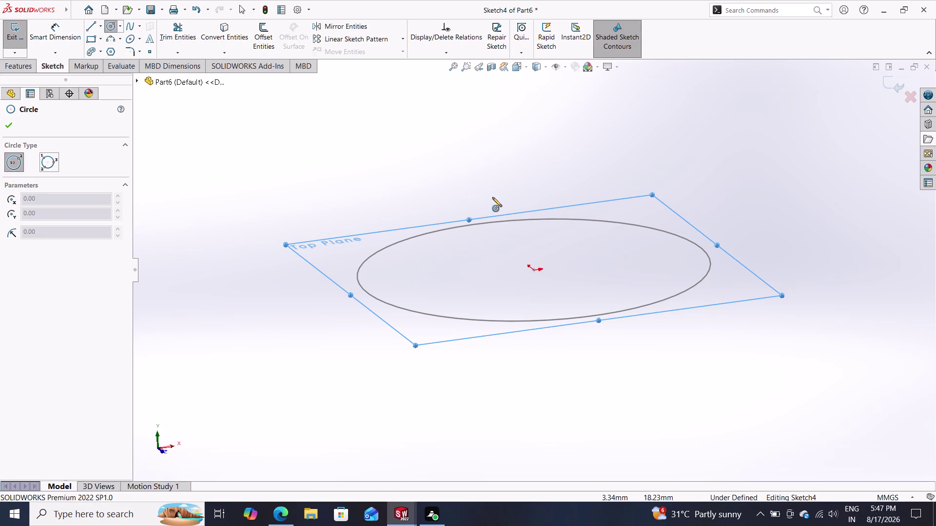
key(Escape)
key(Escape)
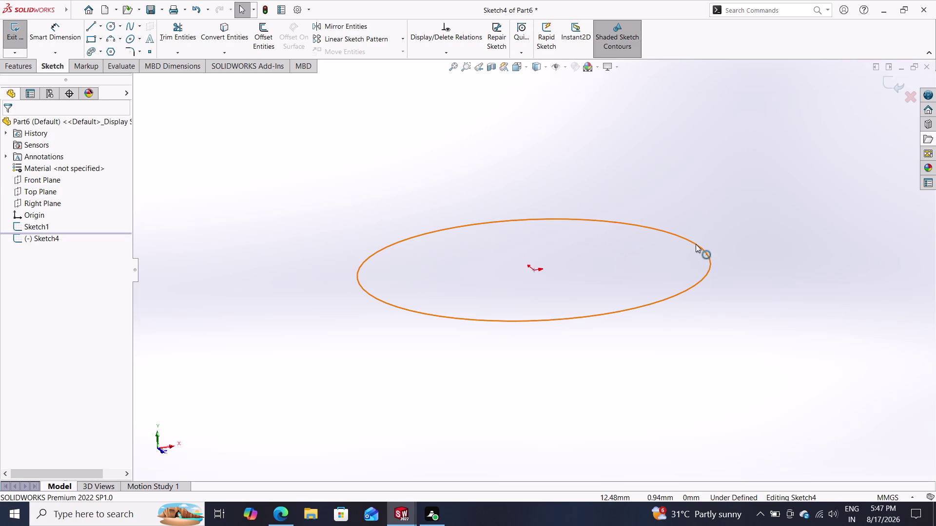
click(696, 242)
key(Delete)
click(694, 243)
key(Delete)
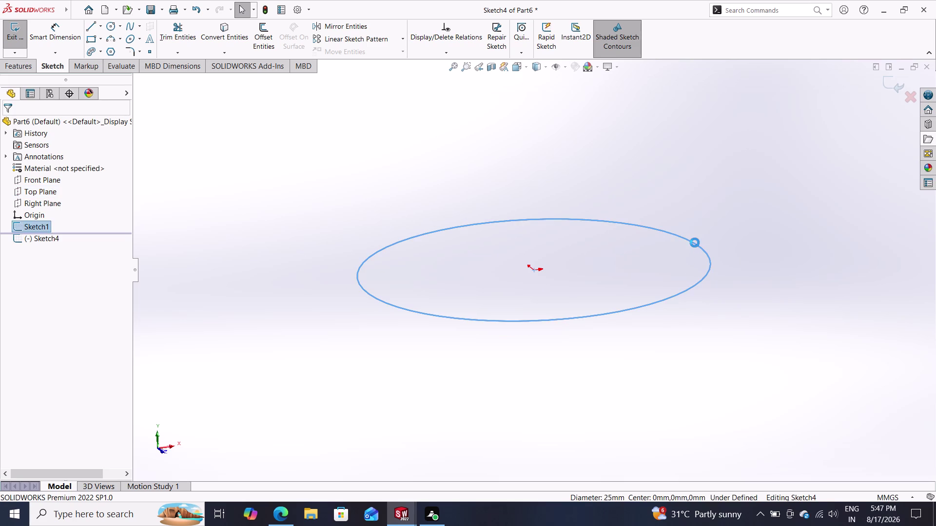
click(695, 243)
key(Delete)
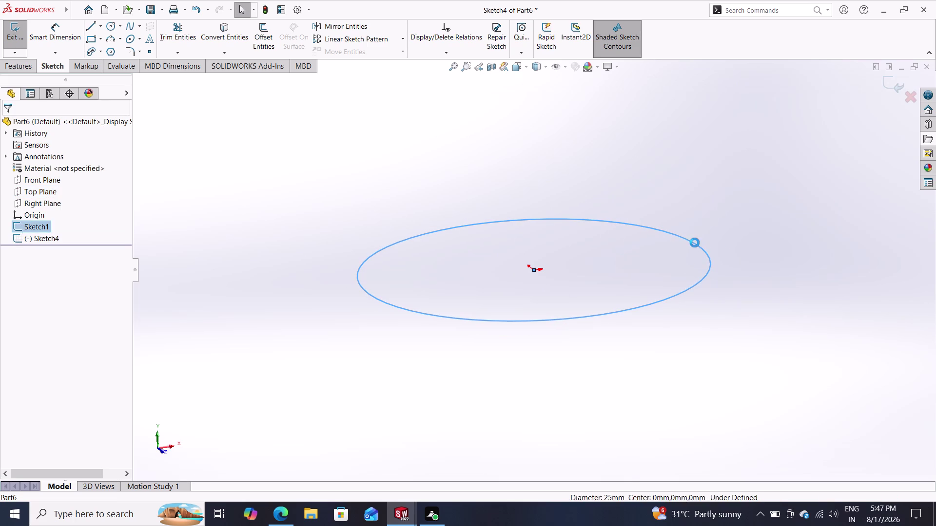
key(Escape)
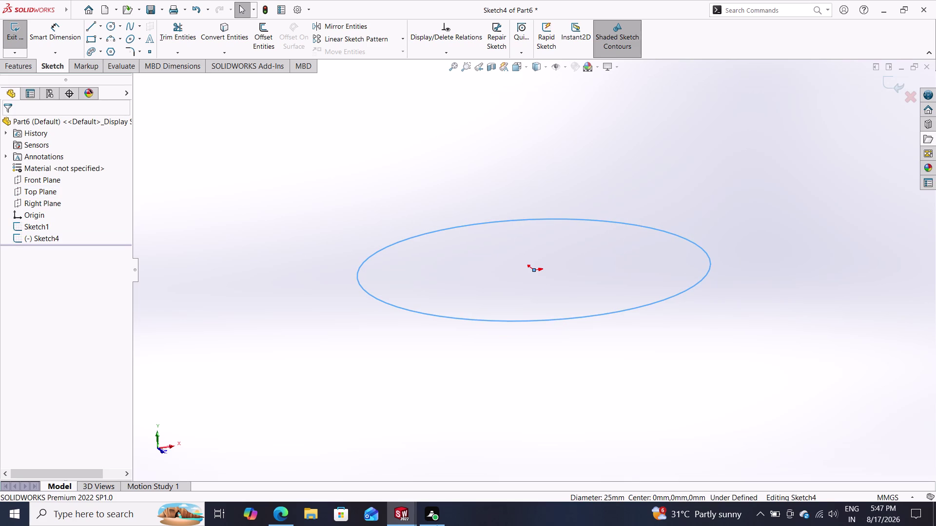
double_click(413, 517)
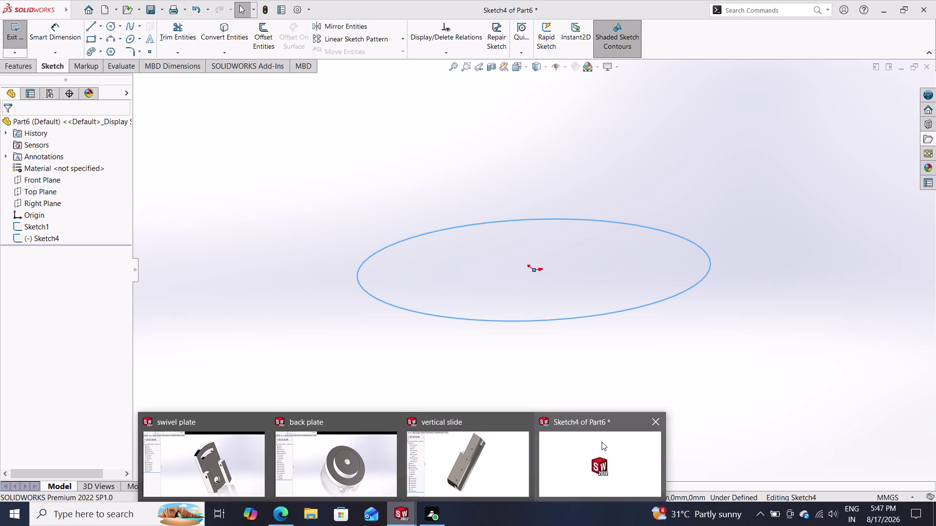
Close Part6 through its save prompt and create a new part document, Part7.
click(657, 425)
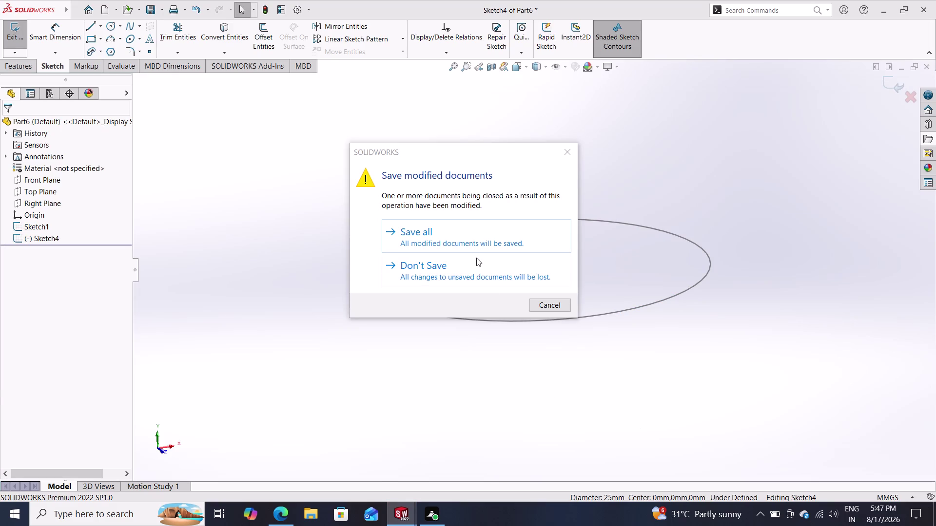
click(464, 269)
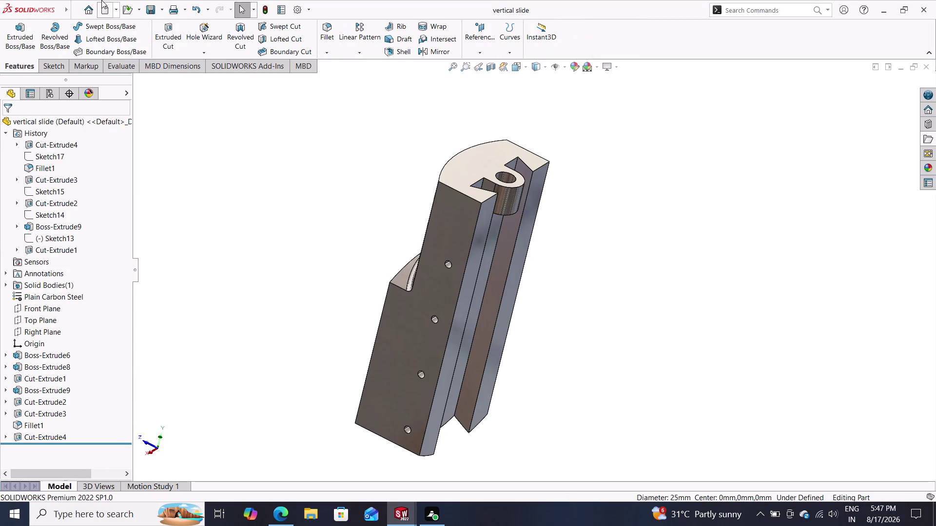
double_click(109, 9)
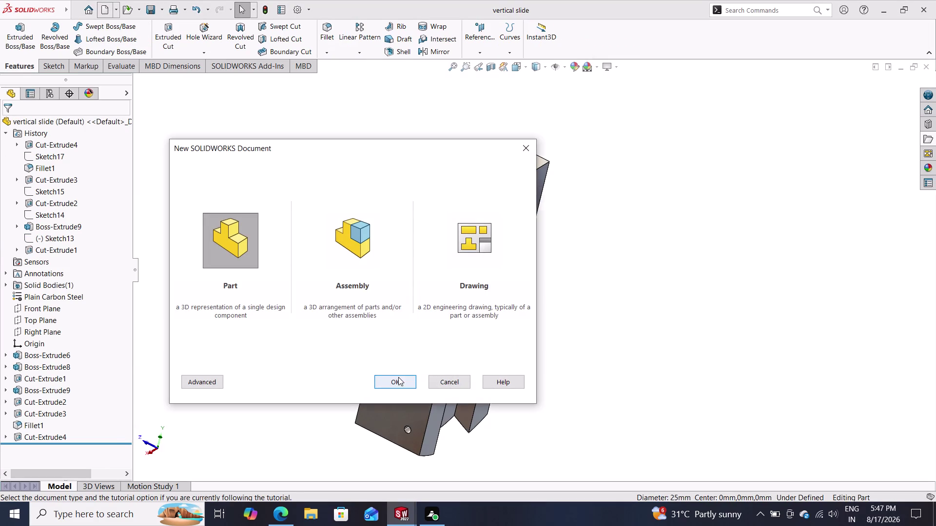
double_click(398, 377)
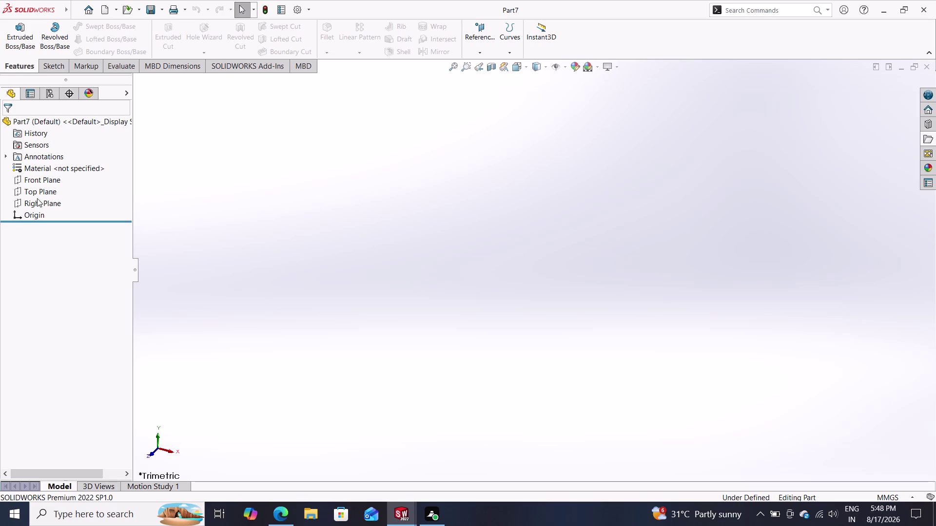
click(47, 179)
Open a Front Plane sketch and draw a horizontal centerline through the origin.
click(59, 162)
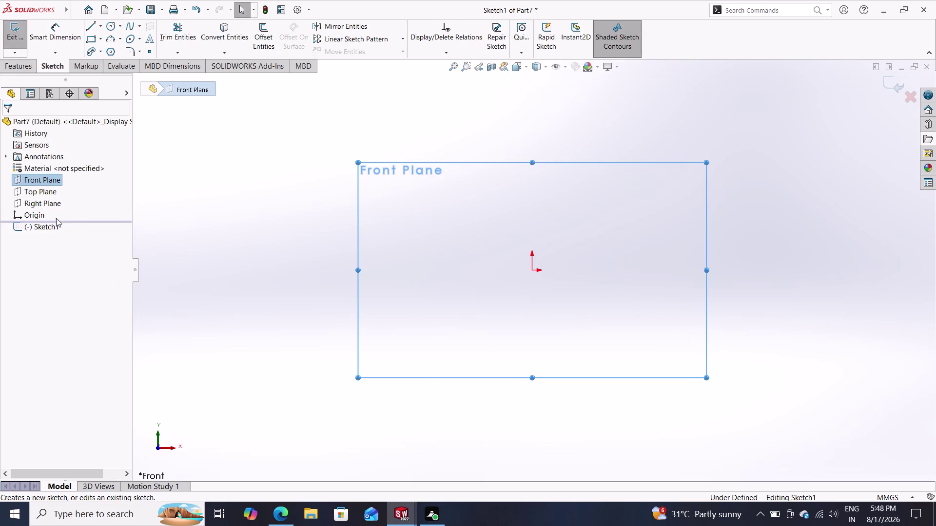
click(91, 28)
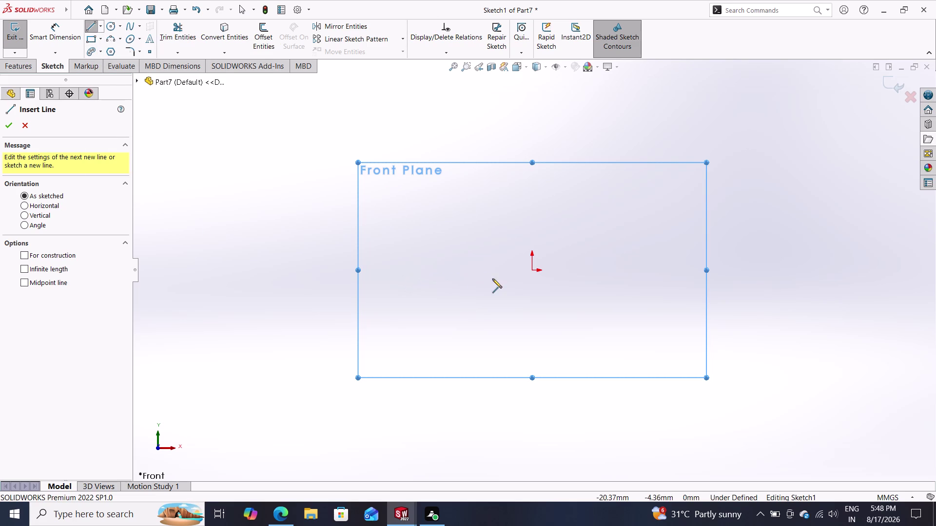
click(102, 24)
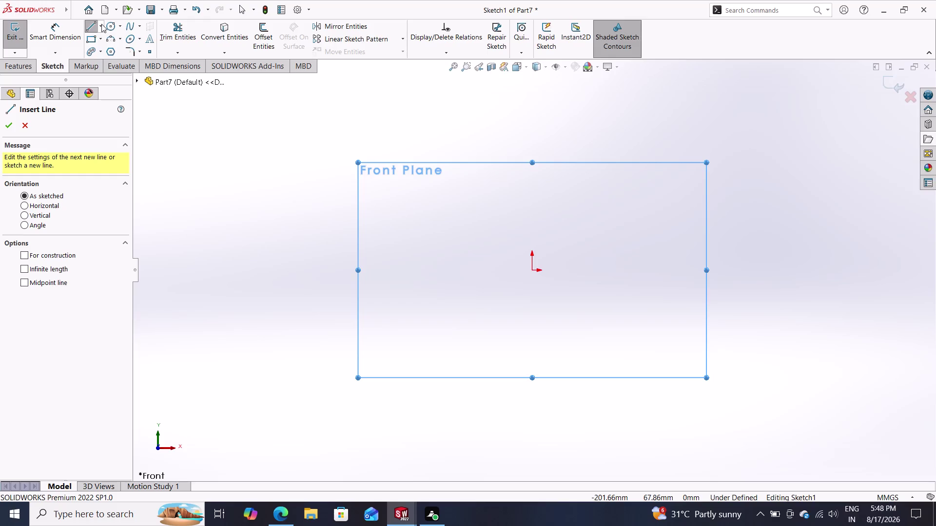
click(106, 49)
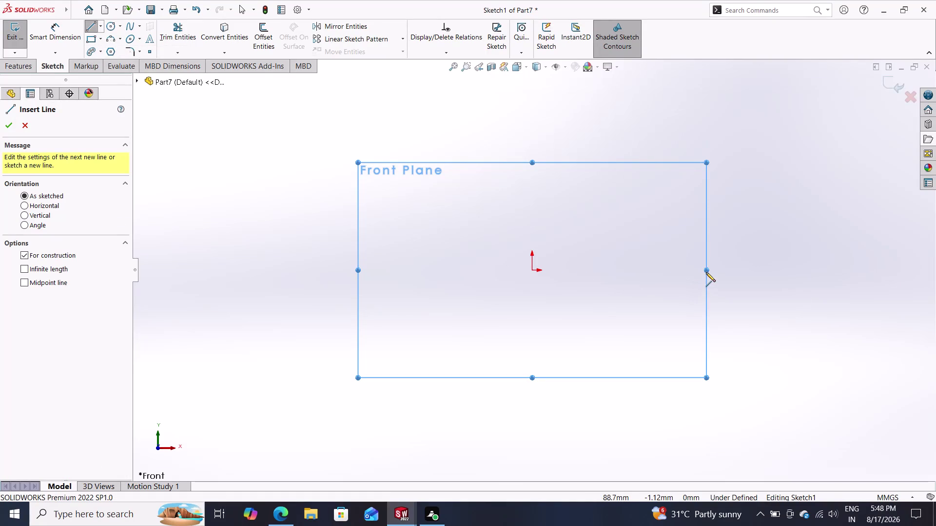
click(704, 272)
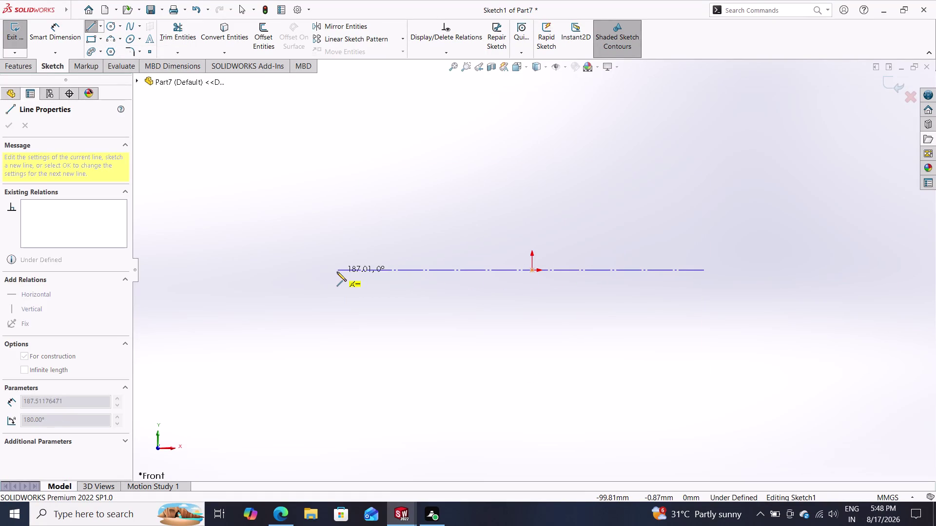
click(337, 272)
key(Escape)
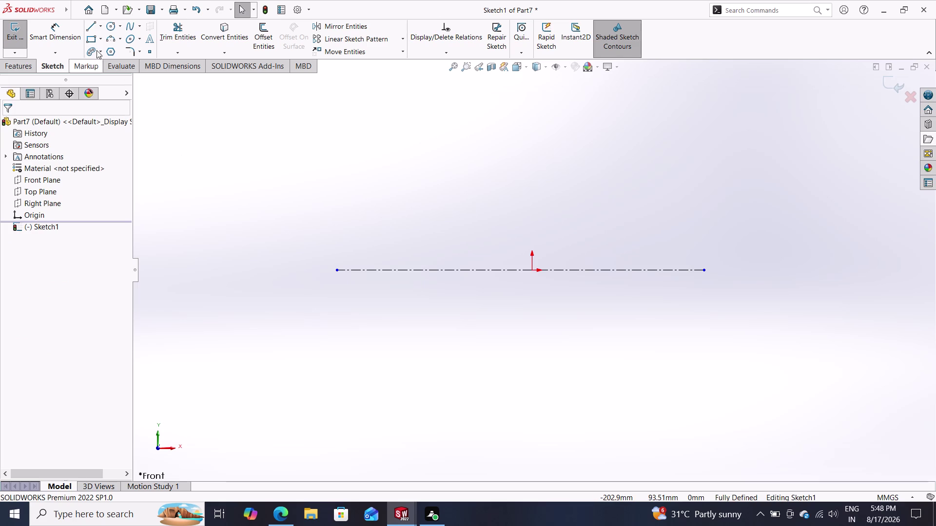
click(91, 27)
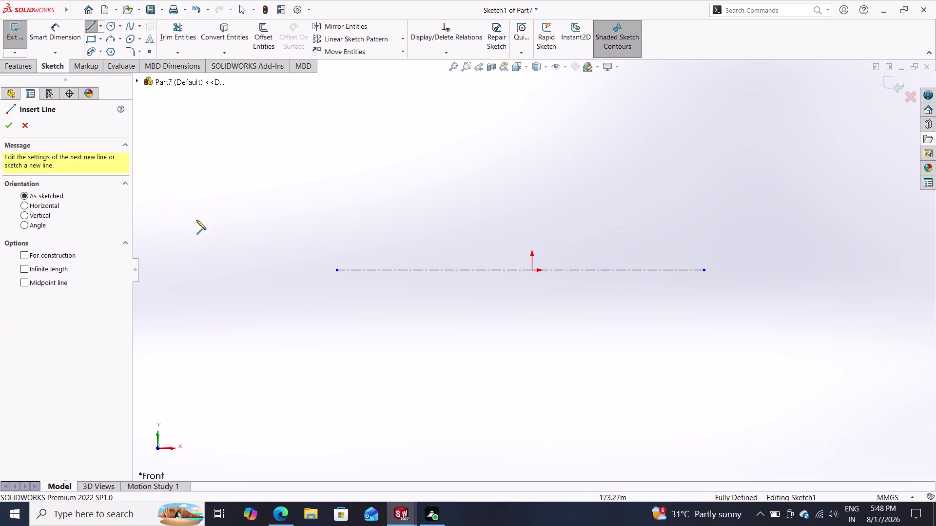
Sketch a short vertical line up from the centerline's left end.
click(336, 270)
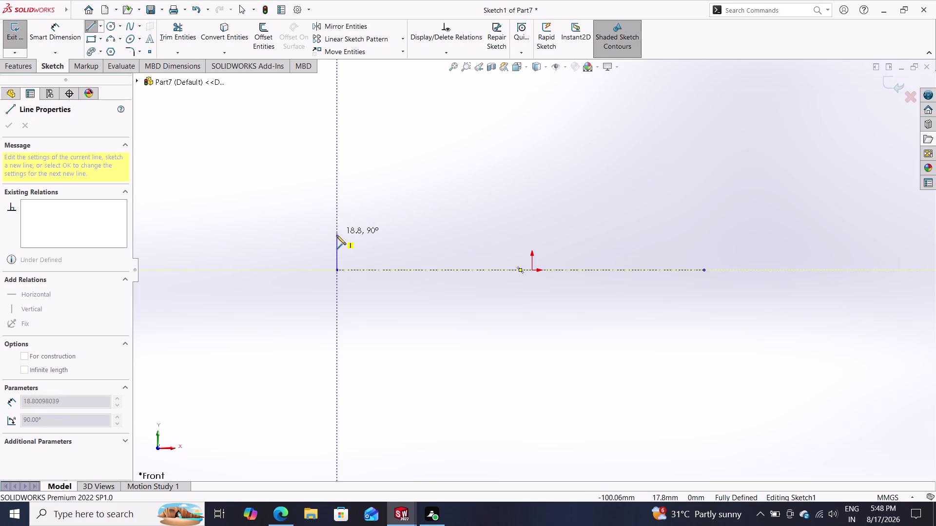
click(337, 243)
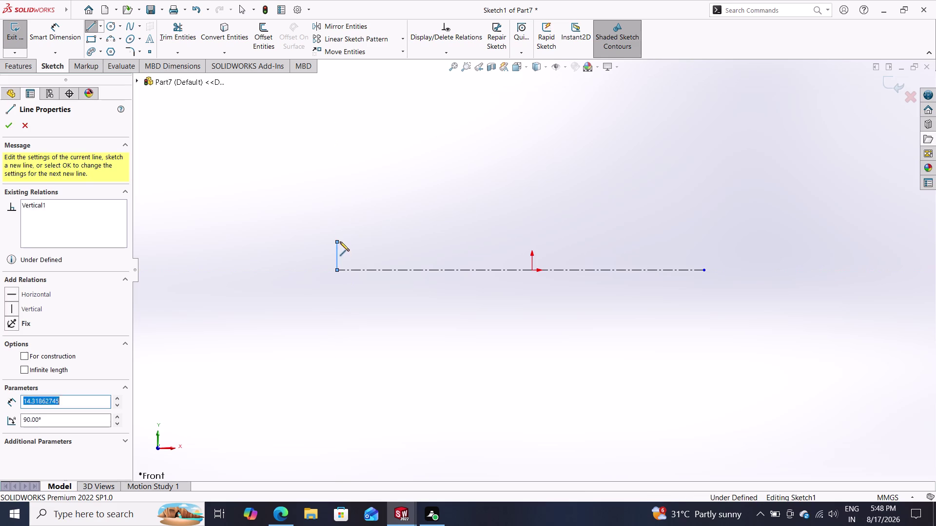
double_click(373, 243)
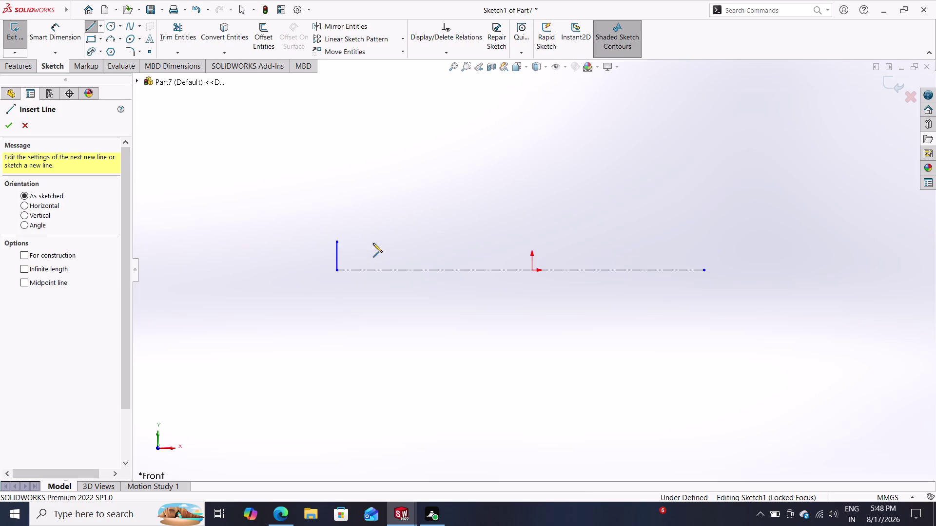
click(339, 241)
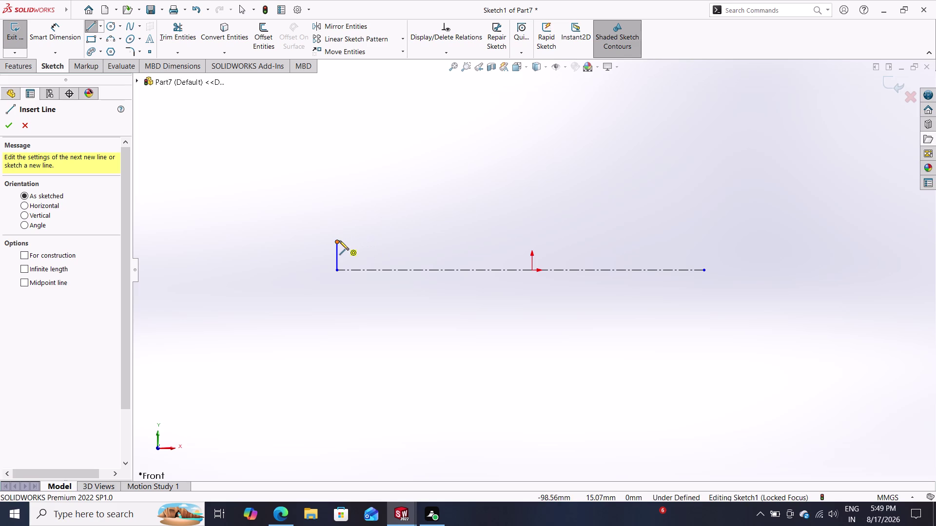
double_click(372, 241)
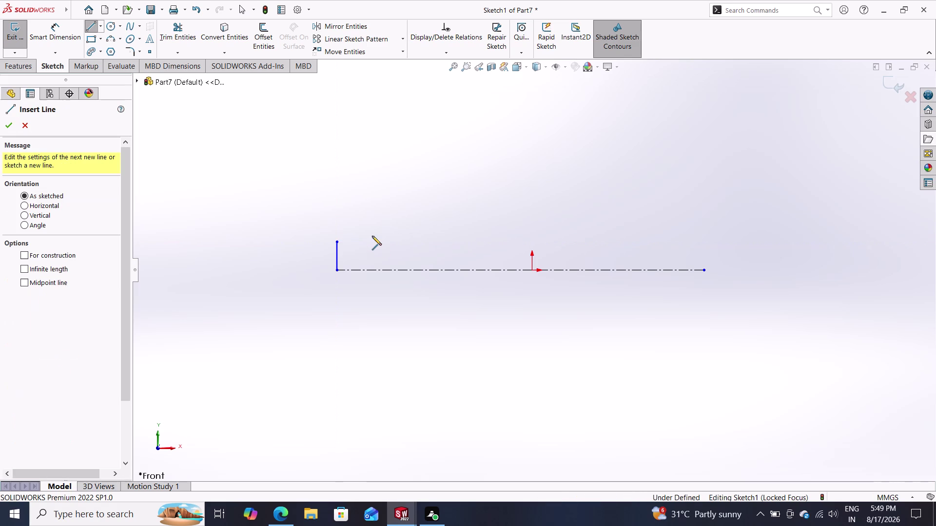
click(337, 242)
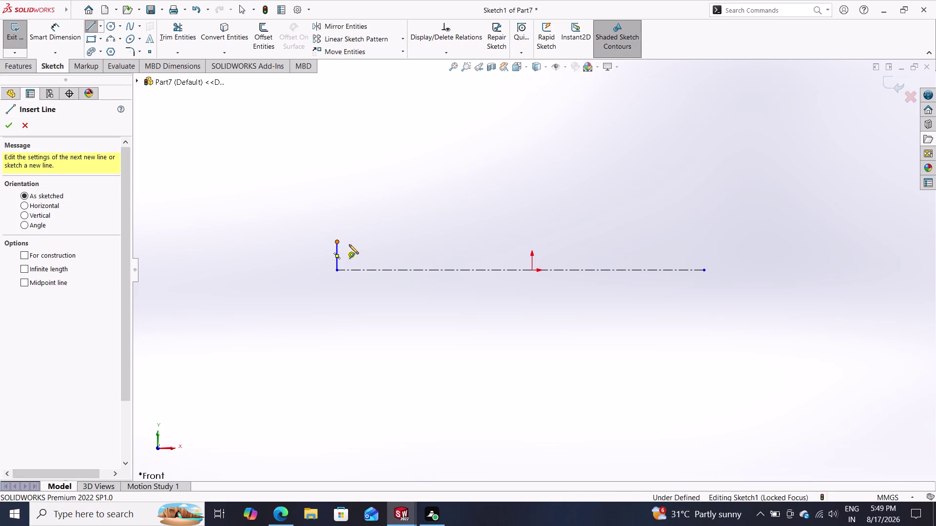
Add the first step's horizontal run and short vertical rise from the vertical's top.
click(363, 242)
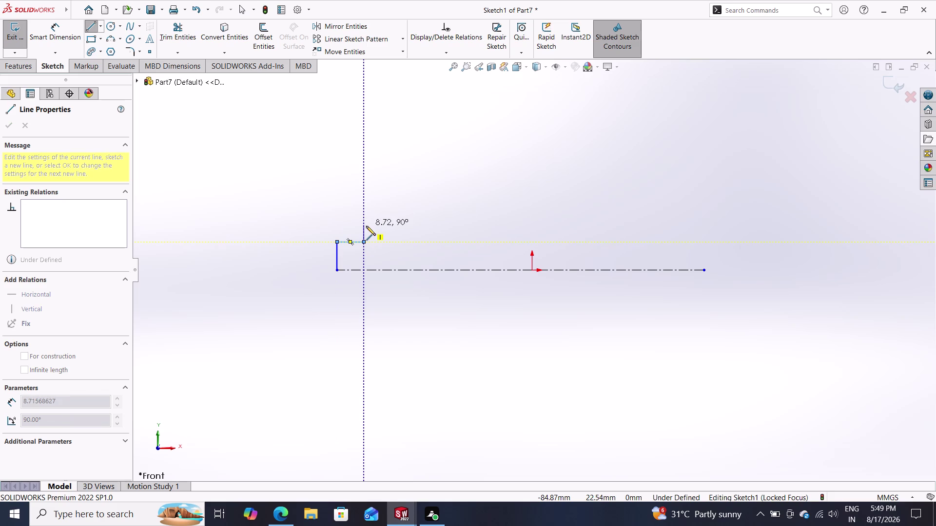
click(364, 233)
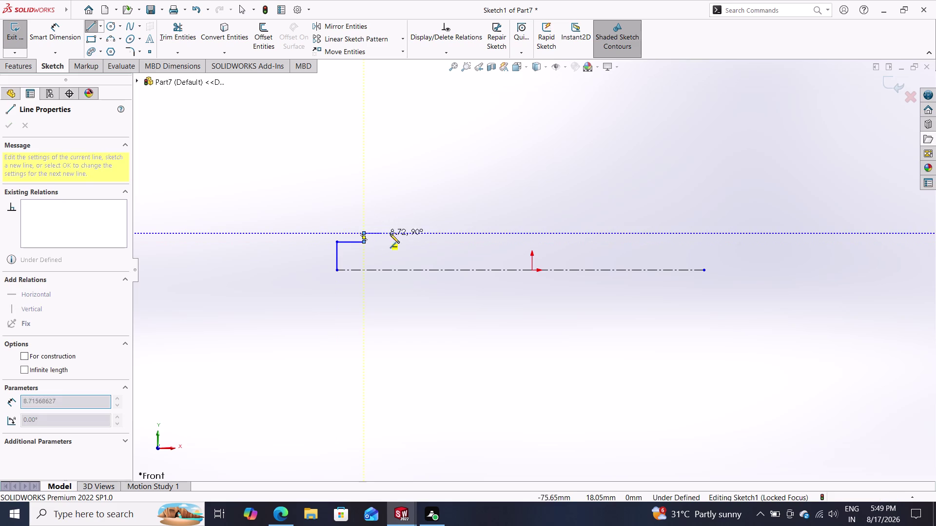
double_click(408, 233)
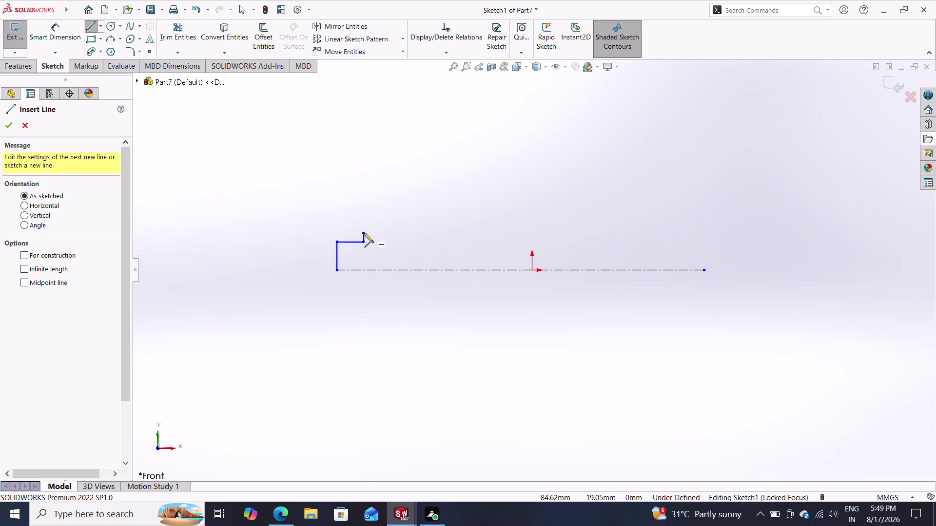
double_click(364, 233)
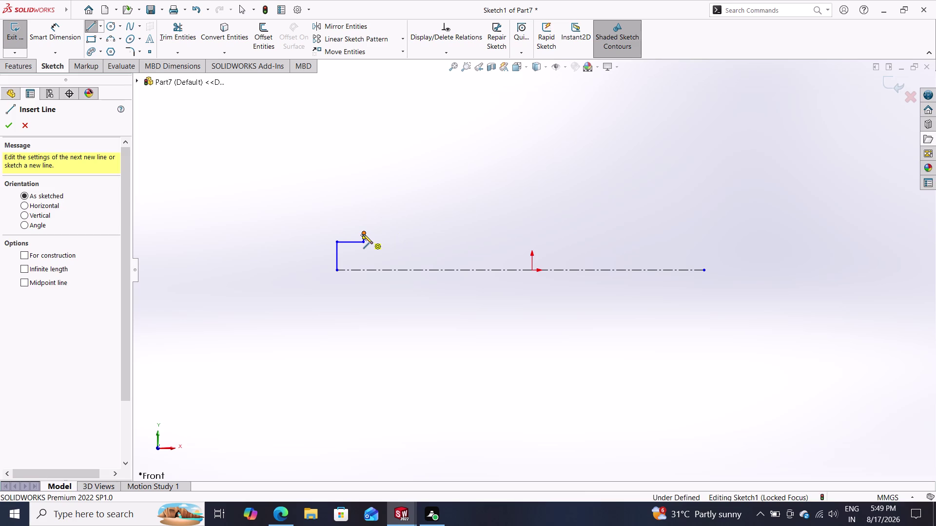
click(363, 234)
double_click(391, 235)
scroll(down, 3)
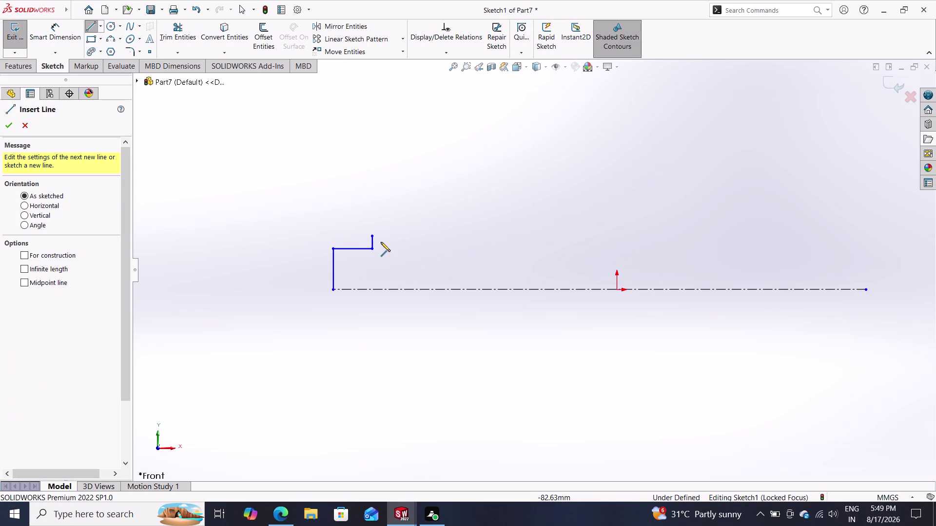
double_click(371, 236)
key(Escape)
key(Escape)
key(Escape)
Delete the tiny stray line at the top of the rise.
scroll(down, 3)
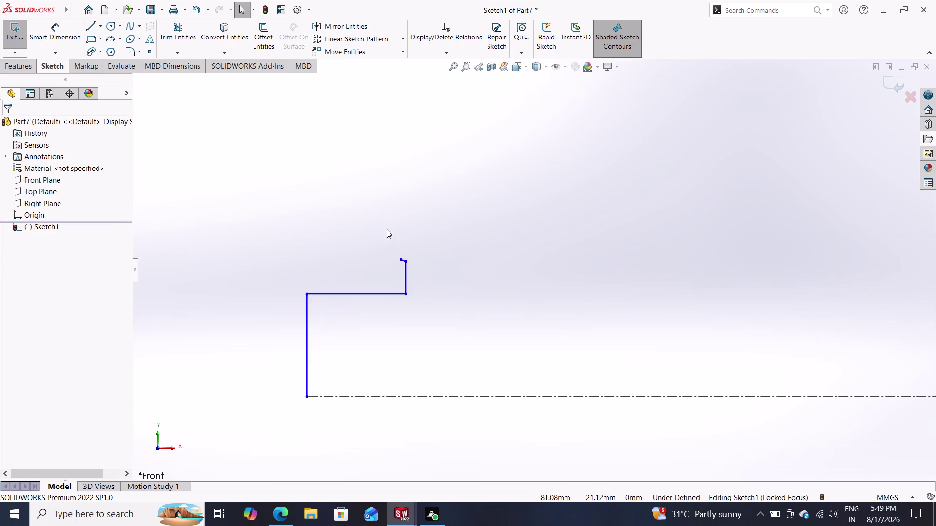
scroll(down, 3)
double_click(420, 273)
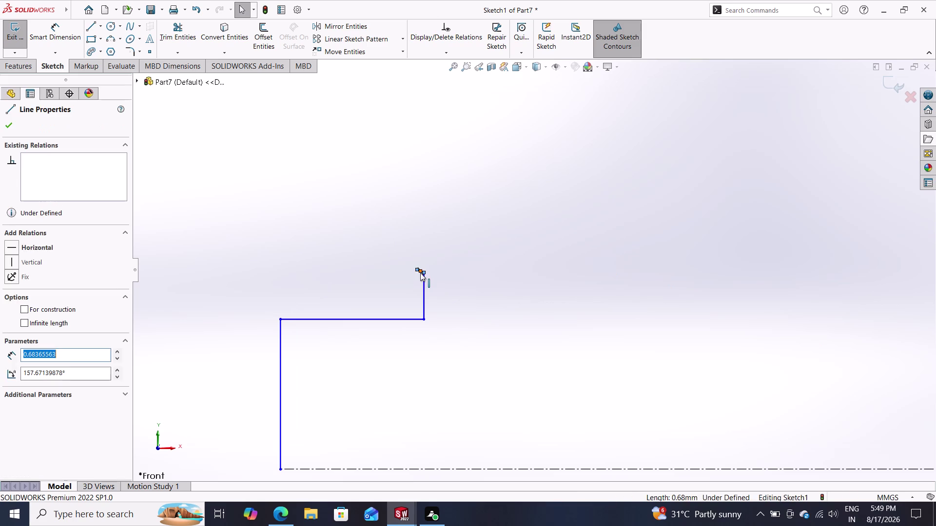
key(Delete)
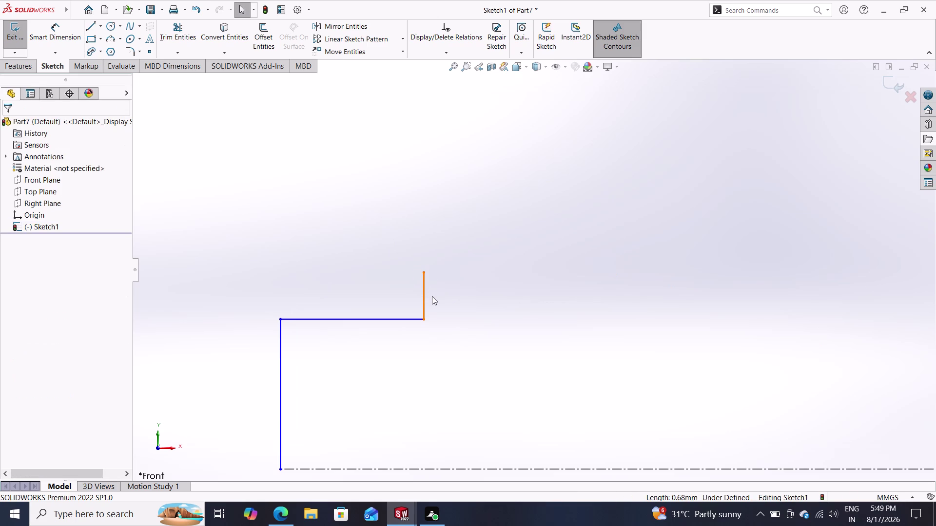
click(87, 23)
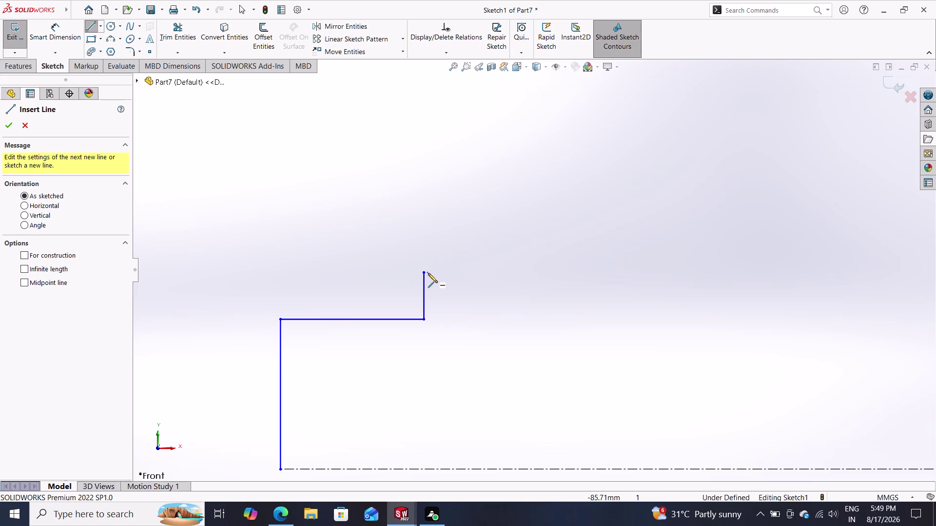
Sketch the second and third rising steps, including the long horizontal run.
scroll(up, 3)
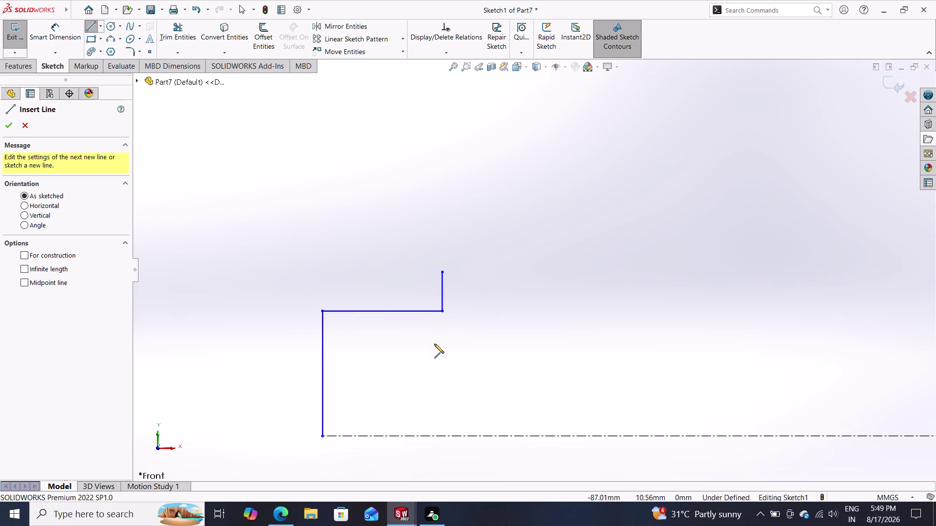
click(441, 273)
click(525, 275)
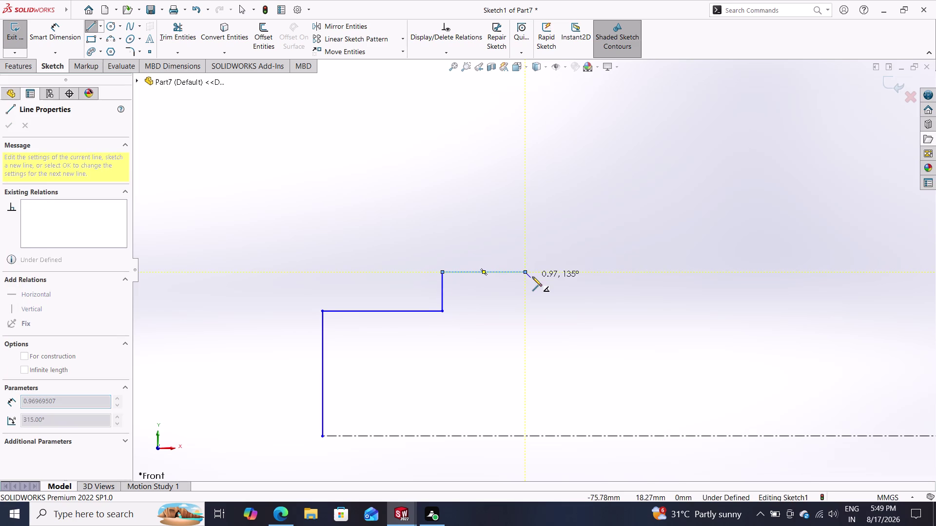
click(524, 251)
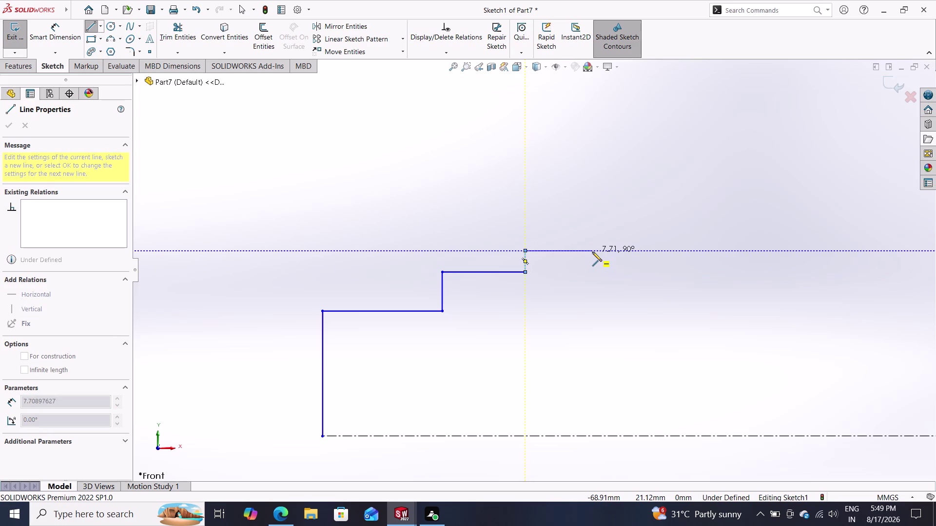
click(728, 252)
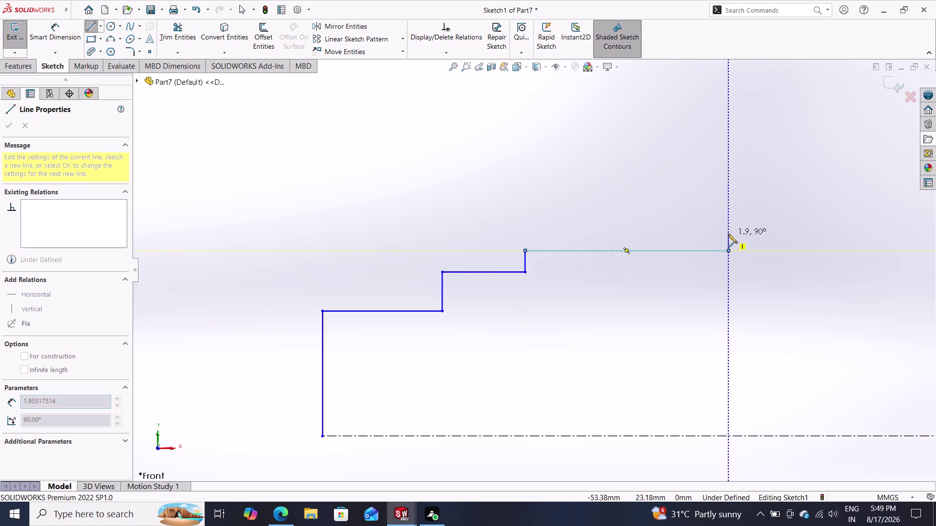
click(728, 223)
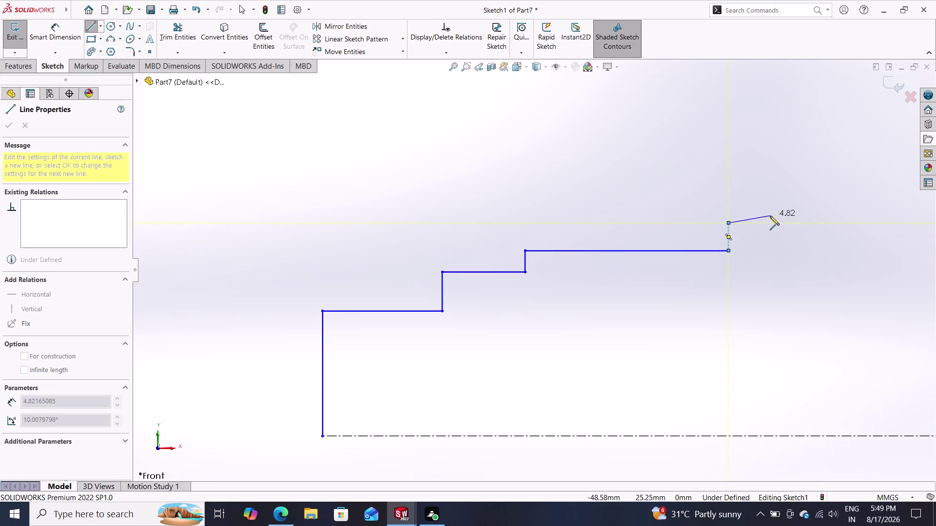
double_click(776, 222)
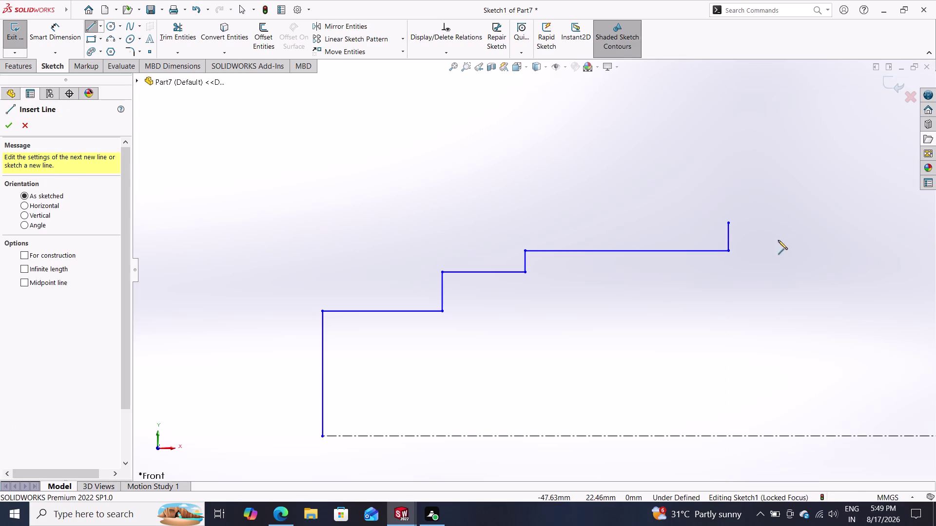
Add a short top horizontal segment and delete the extra vertical drop line.
click(729, 221)
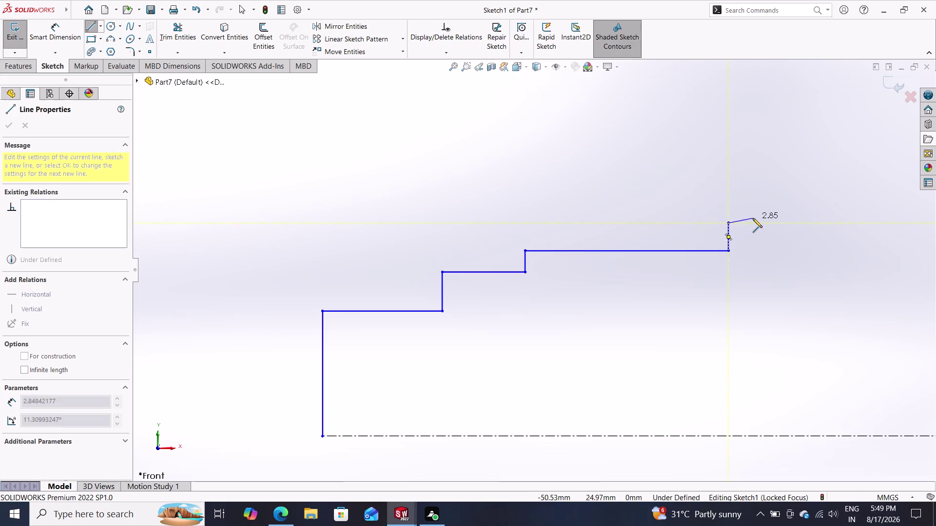
click(764, 221)
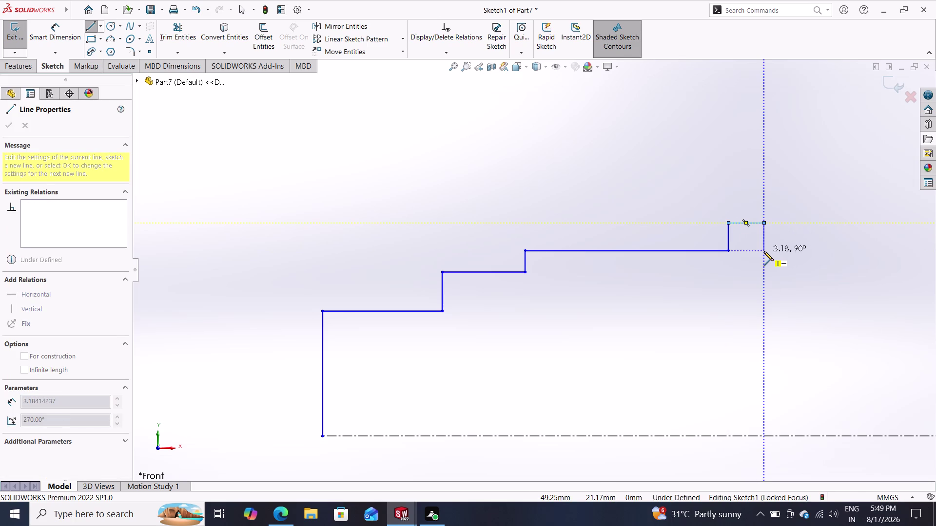
click(764, 251)
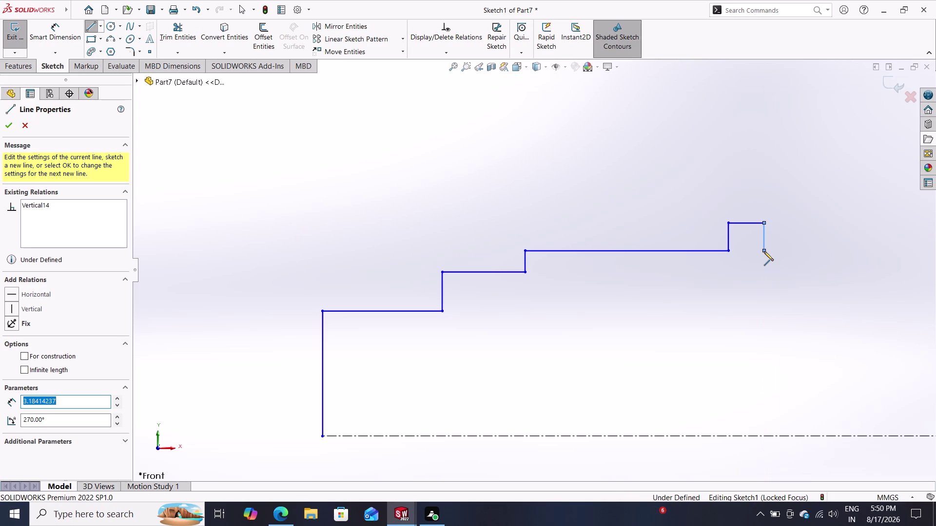
key(Escape)
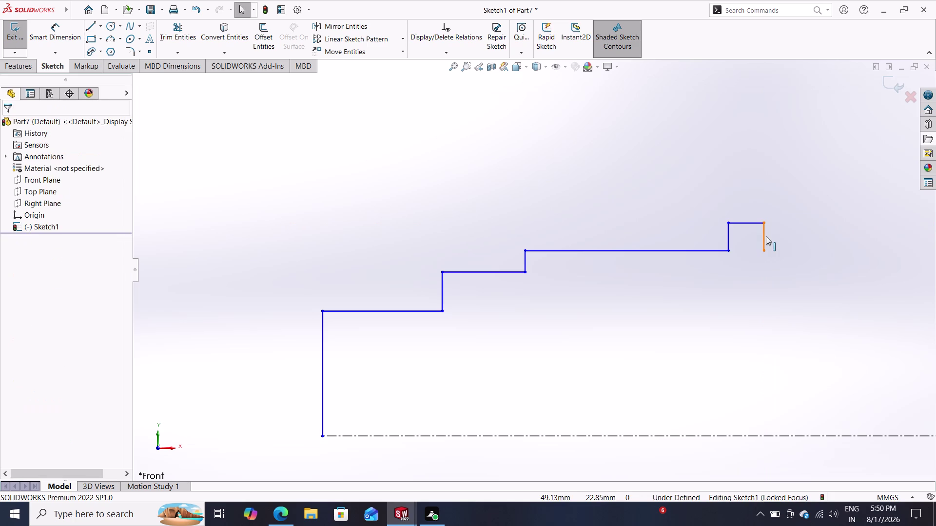
click(765, 236)
key(Delete)
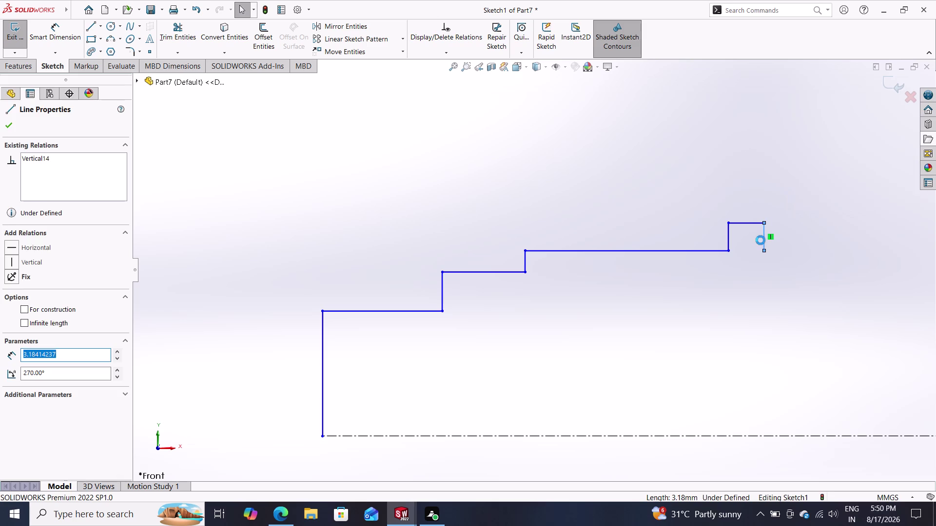
click(89, 24)
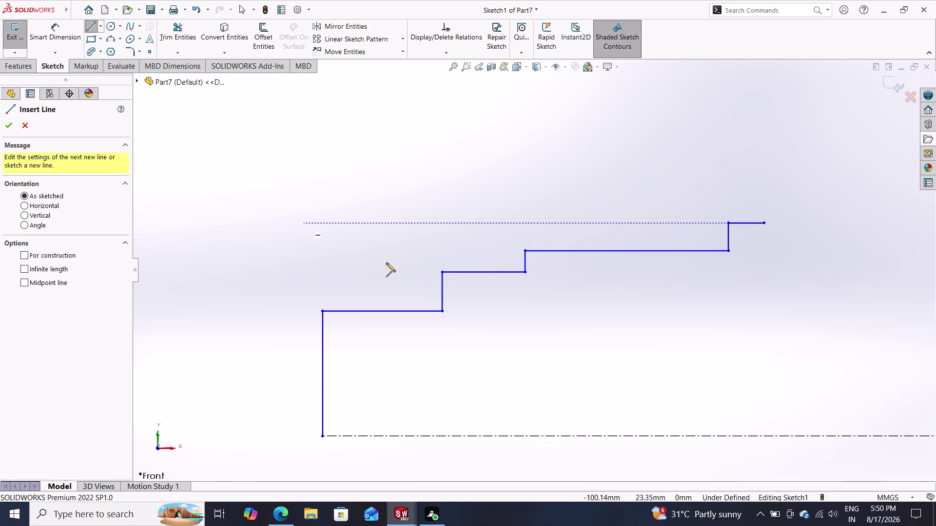
click(763, 221)
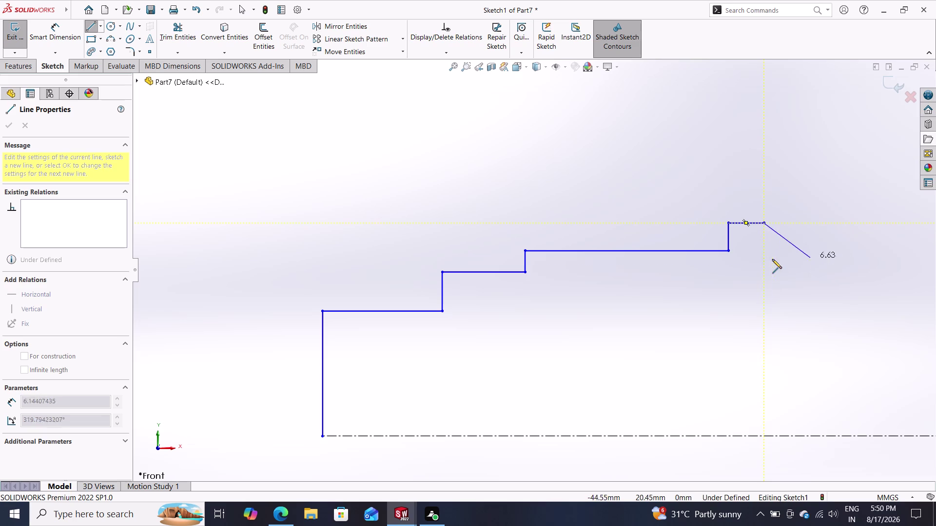
Extend the profile right with a drop, a horizontal run and a small rise.
click(761, 260)
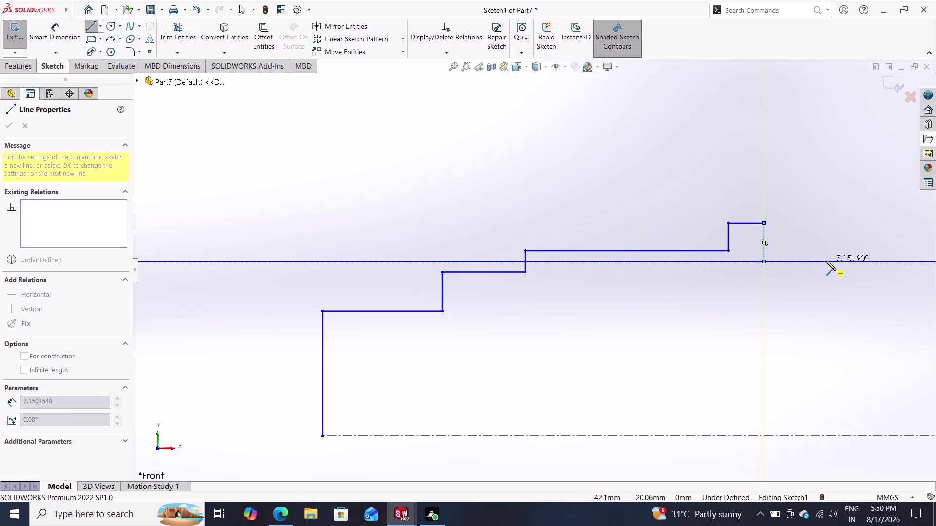
click(823, 261)
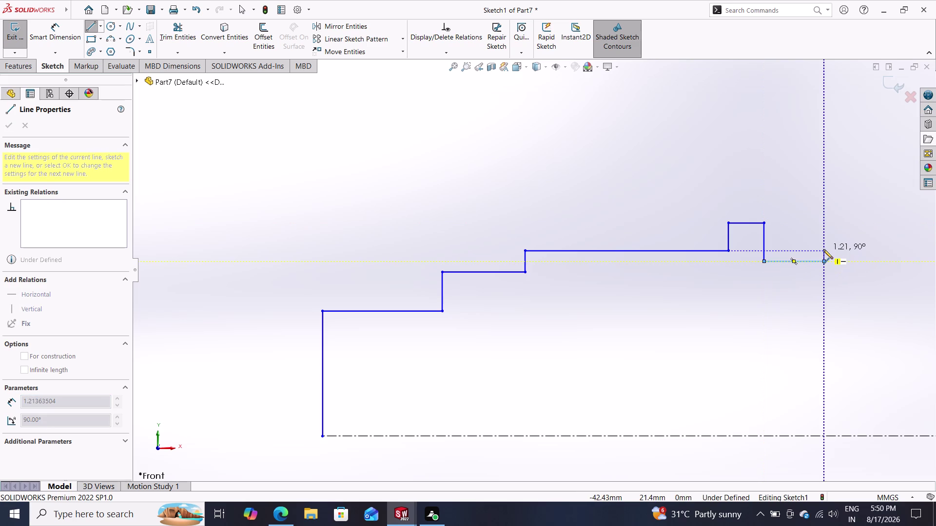
click(823, 249)
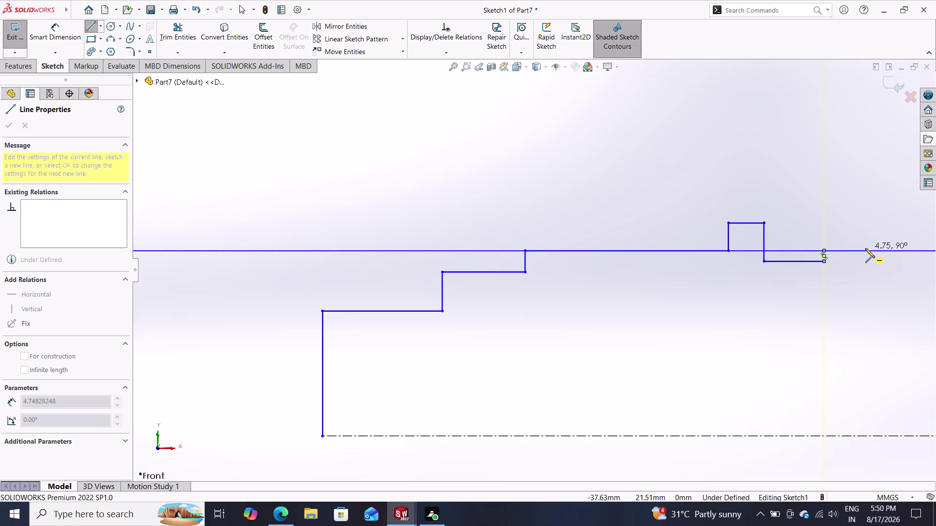
scroll(up, 3)
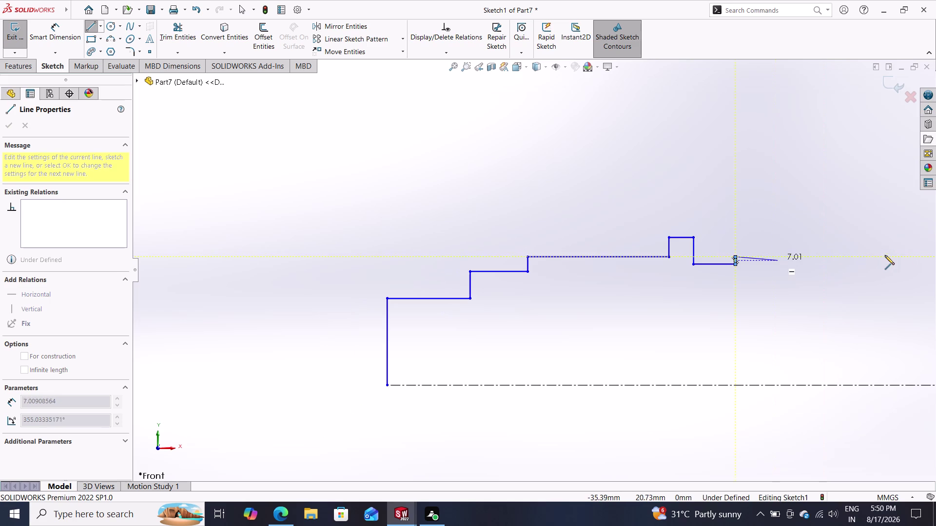
click(851, 257)
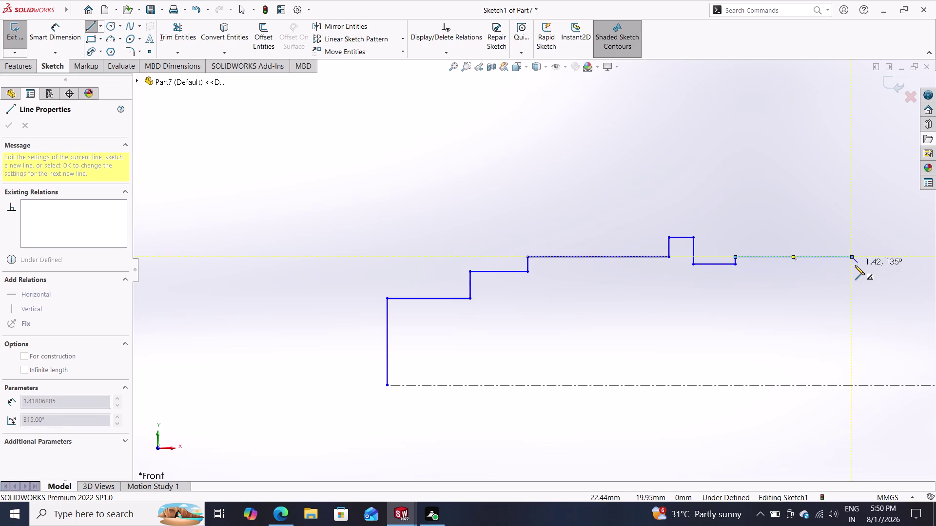
click(854, 270)
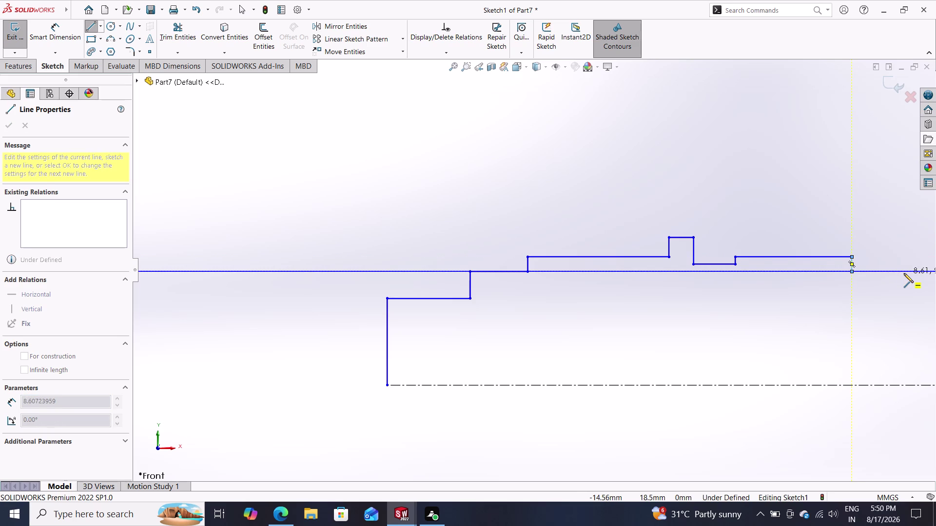
double_click(903, 274)
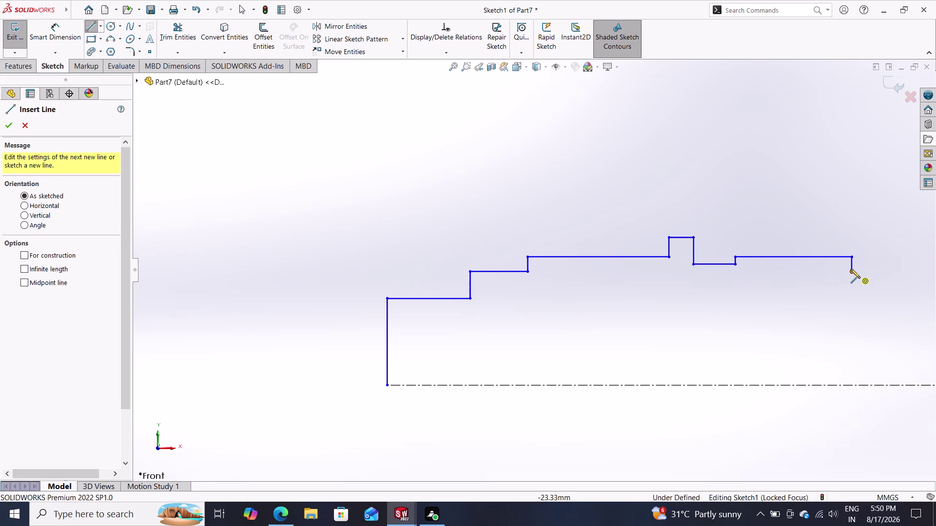
Draw the short final drop and the closing vertical line down to the centerline.
click(850, 272)
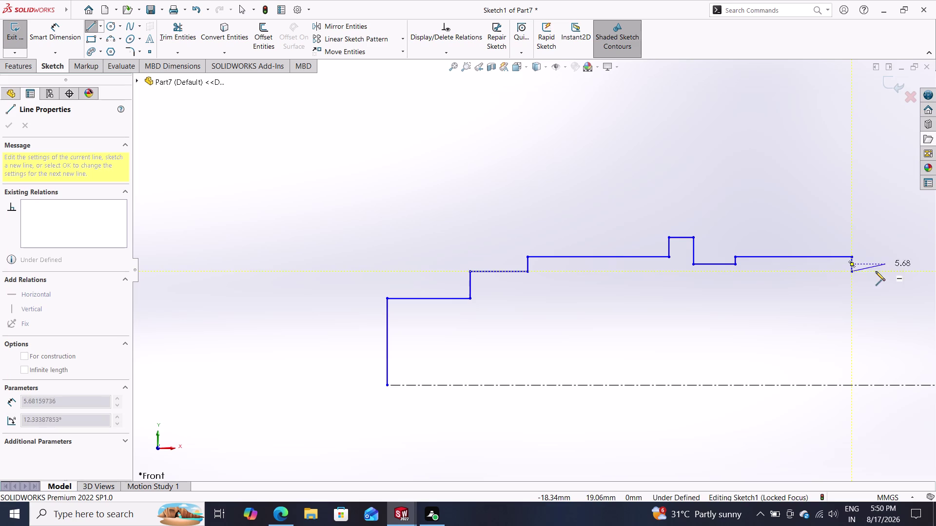
click(905, 272)
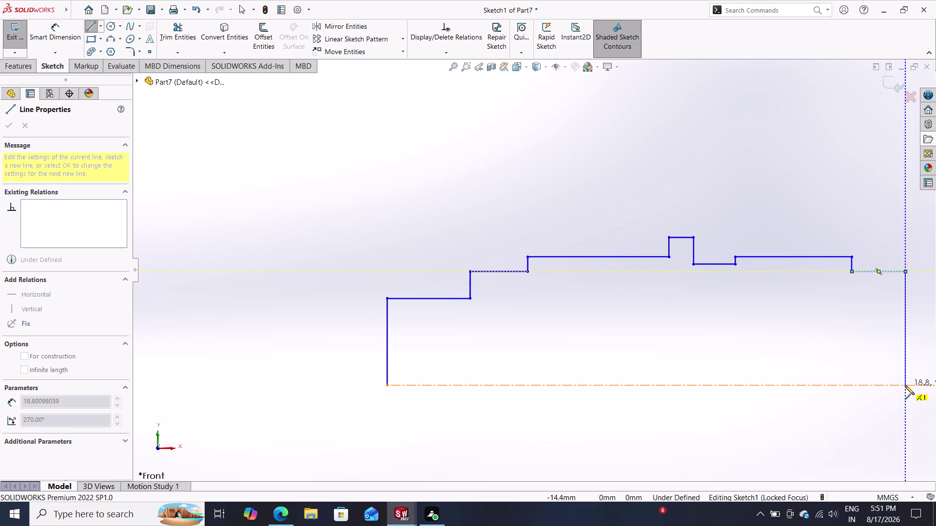
click(904, 385)
key(Escape)
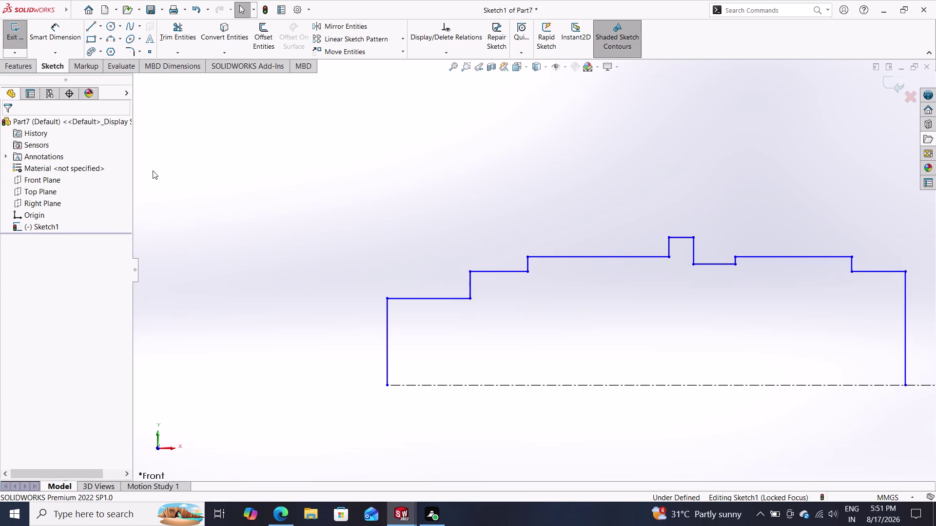
click(58, 36)
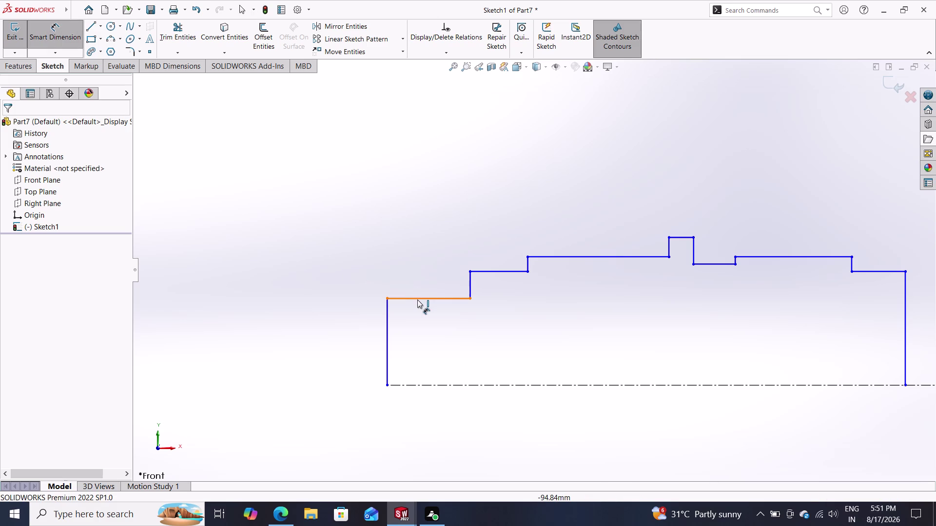
Dimension the first two step lines at 11 mm and 24 mm.
double_click(418, 301)
click(416, 260)
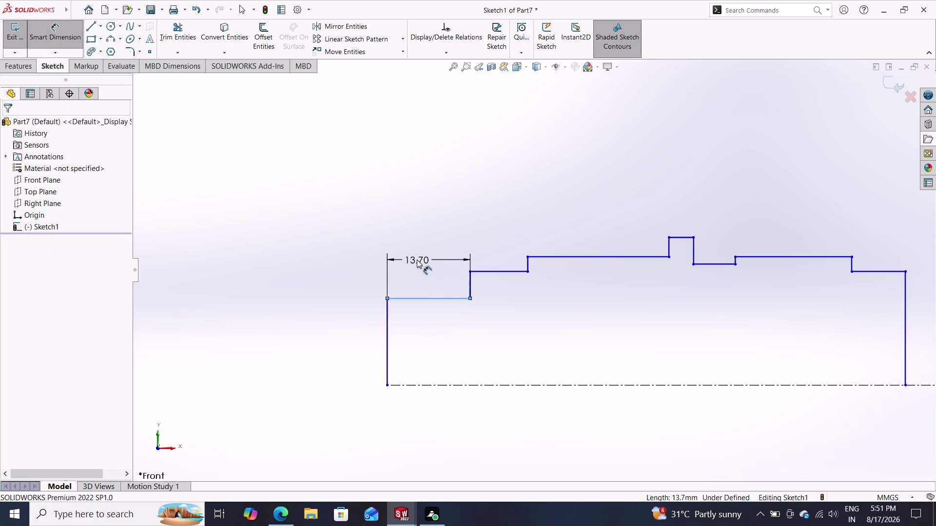
text(11)
key(Return)
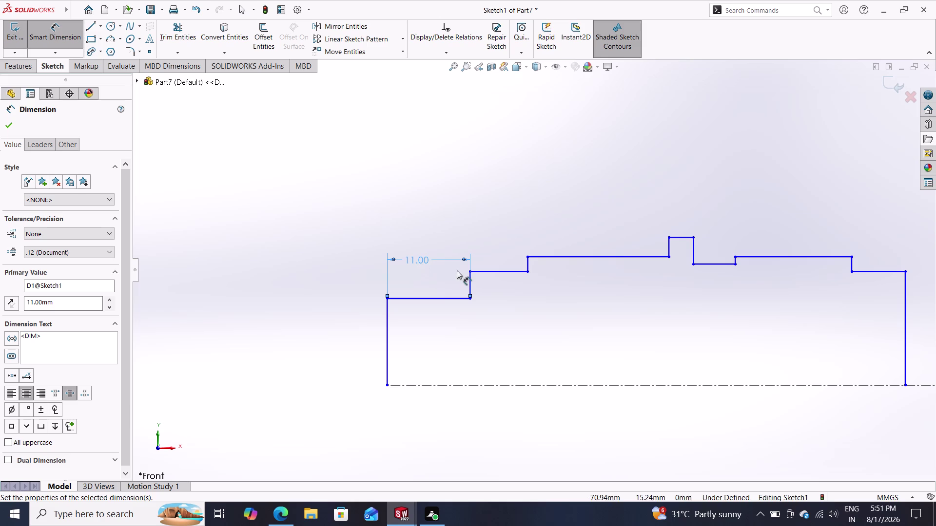
click(492, 272)
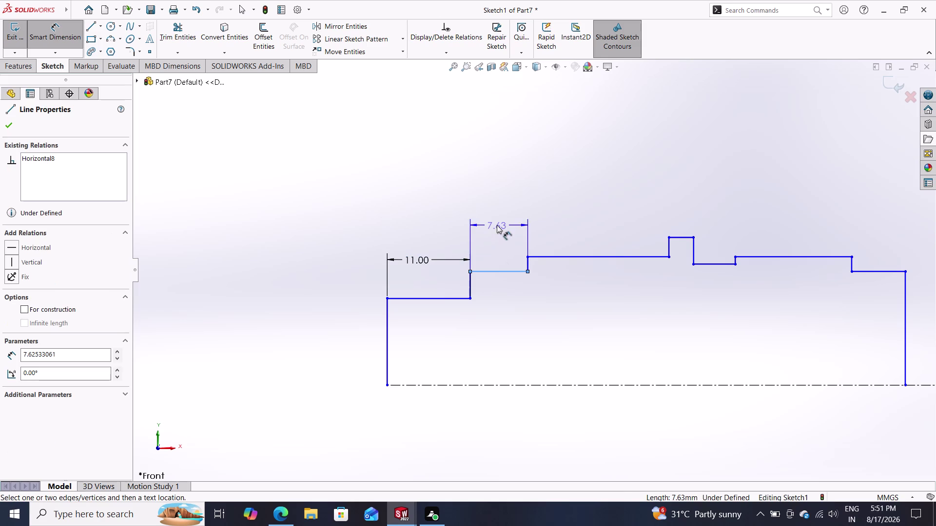
click(497, 198)
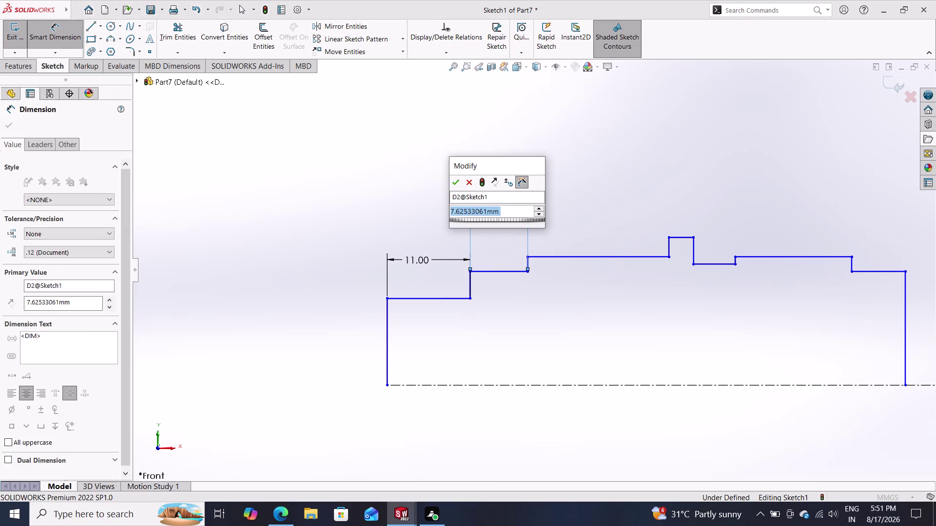
text(24)
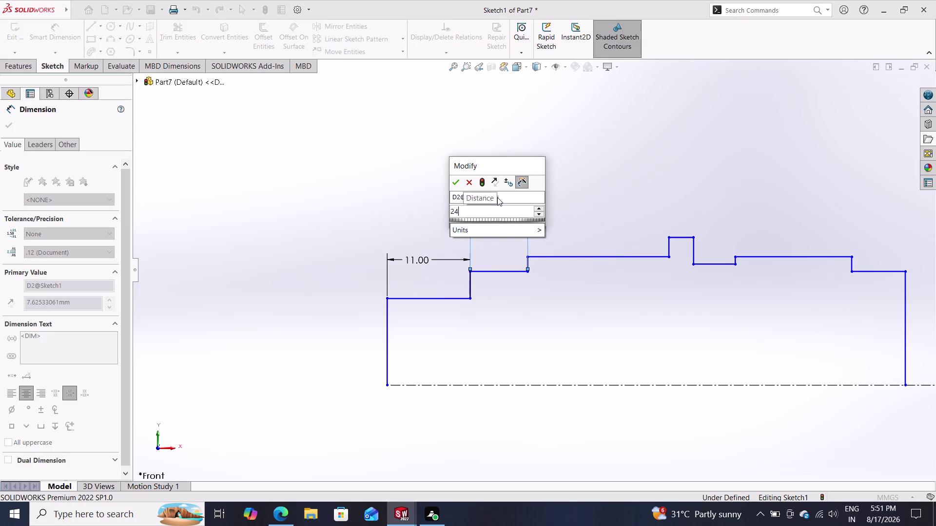
key(Return)
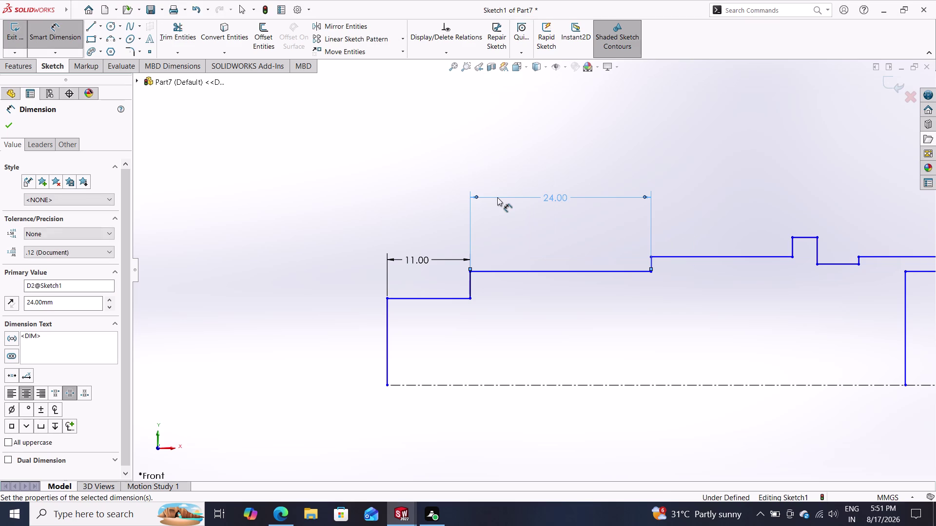
scroll(down, 3)
scroll(up, 3)
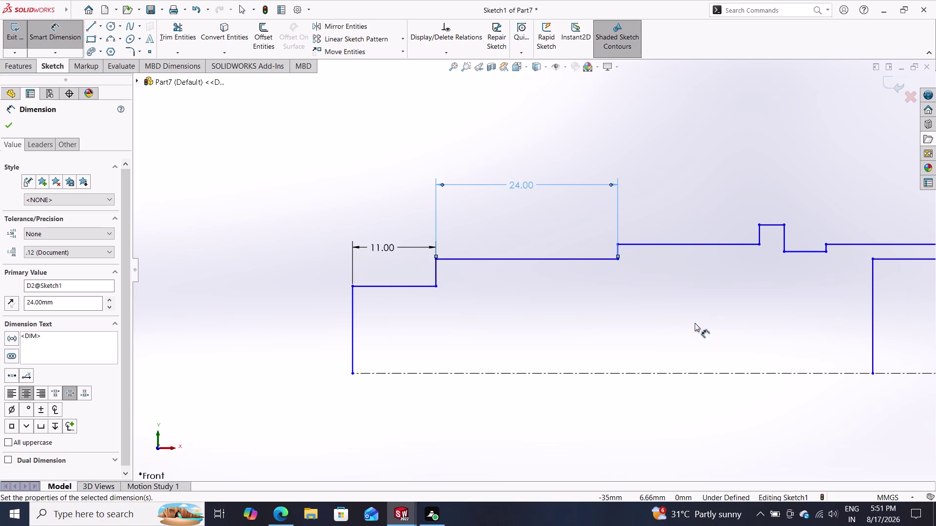
Dimension the third step line at 52 mm and exit dimensioning.
click(678, 246)
click(686, 203)
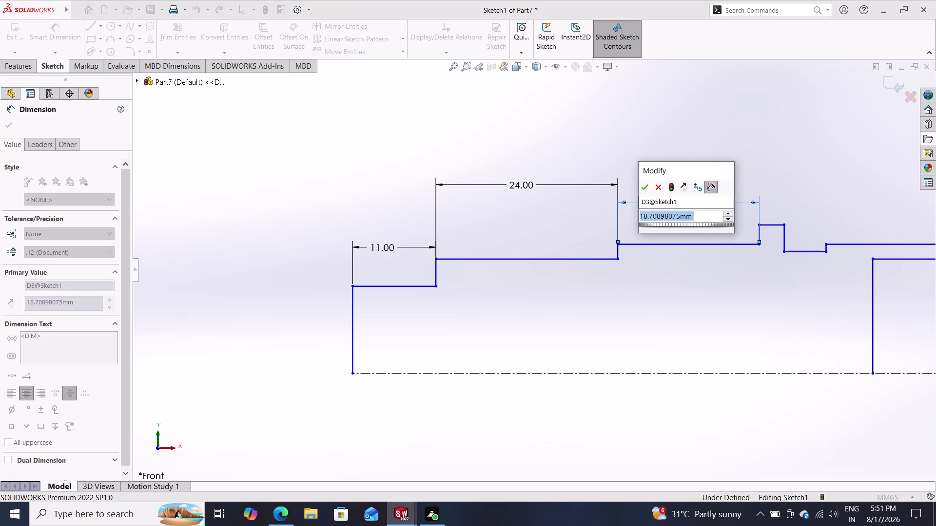
text(52)
key(Return)
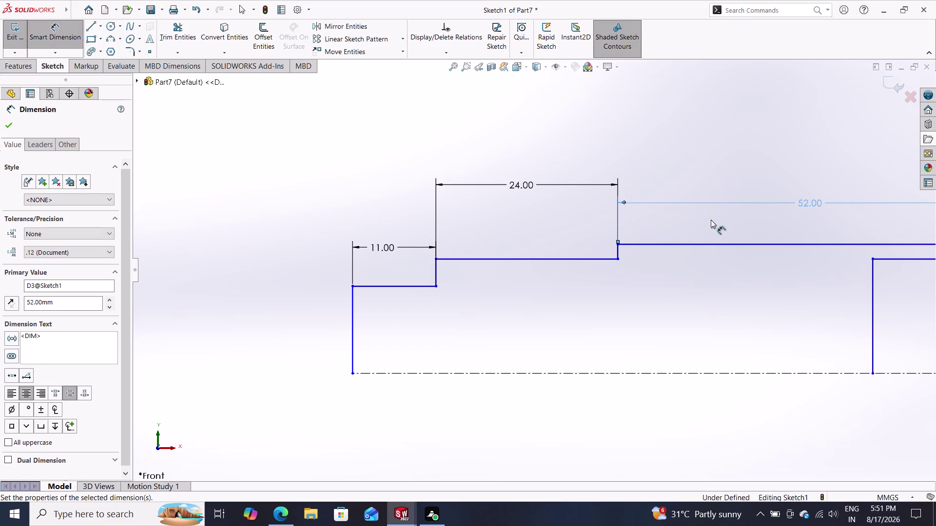
scroll(down, 3)
scroll(up, 3)
scroll(down, 3)
scroll(up, 3)
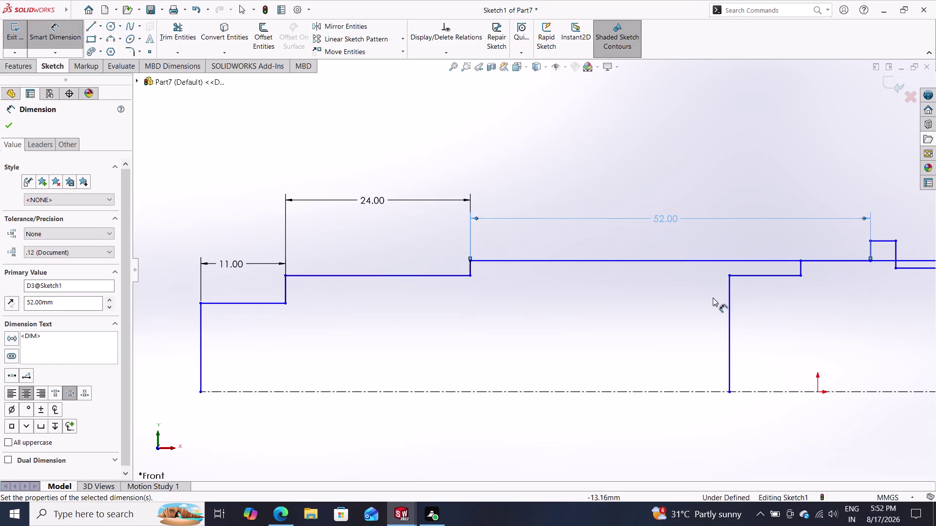
scroll(down, 3)
scroll(up, 3)
scroll(up, 3)
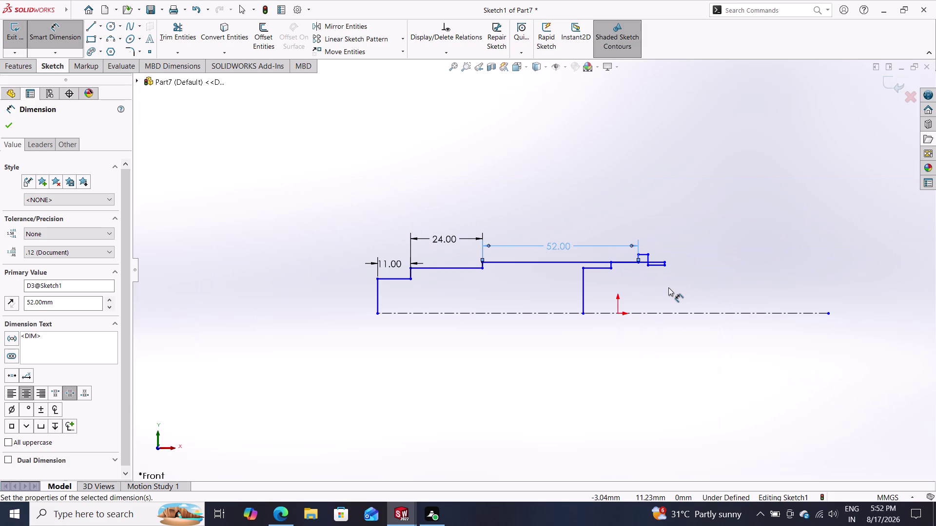
scroll(down, 3)
key(Escape)
key(Escape)
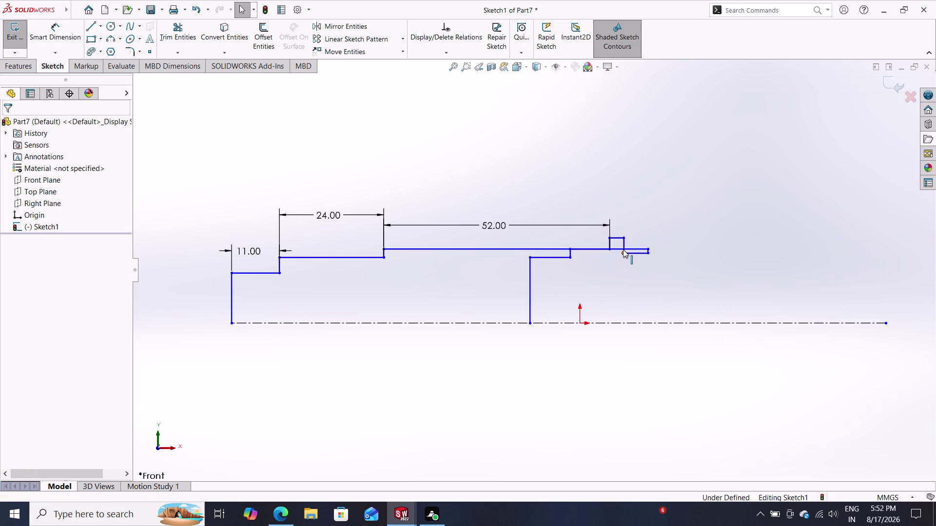
Drag the tangled right-end step points outward, undoing the last move.
drag(622, 254, 723, 272)
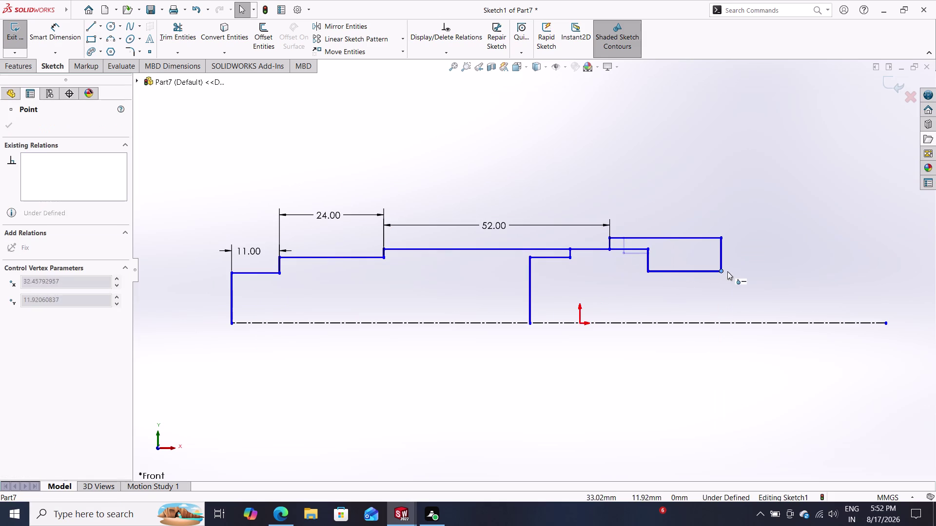
drag(723, 272, 742, 254)
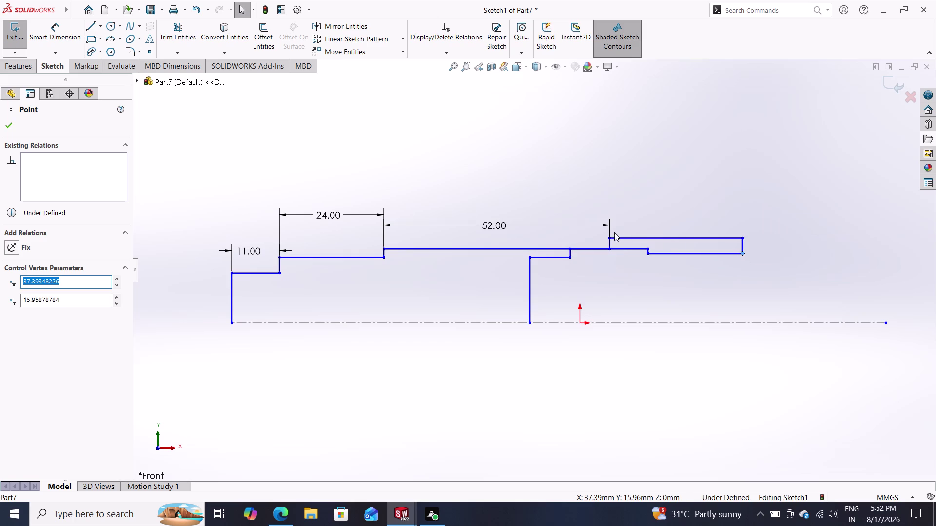
drag(611, 248, 807, 257)
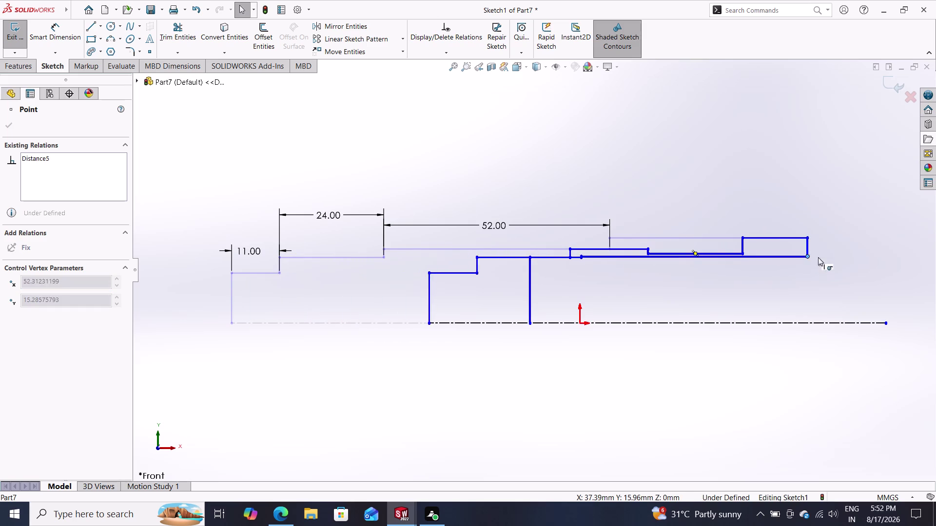
drag(807, 256, 839, 262)
click(839, 261)
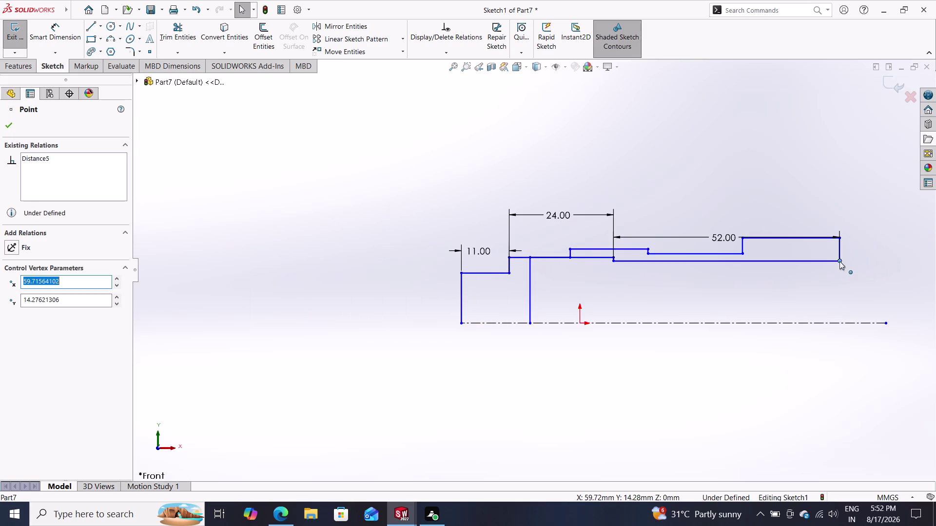
key(ctrl+z)
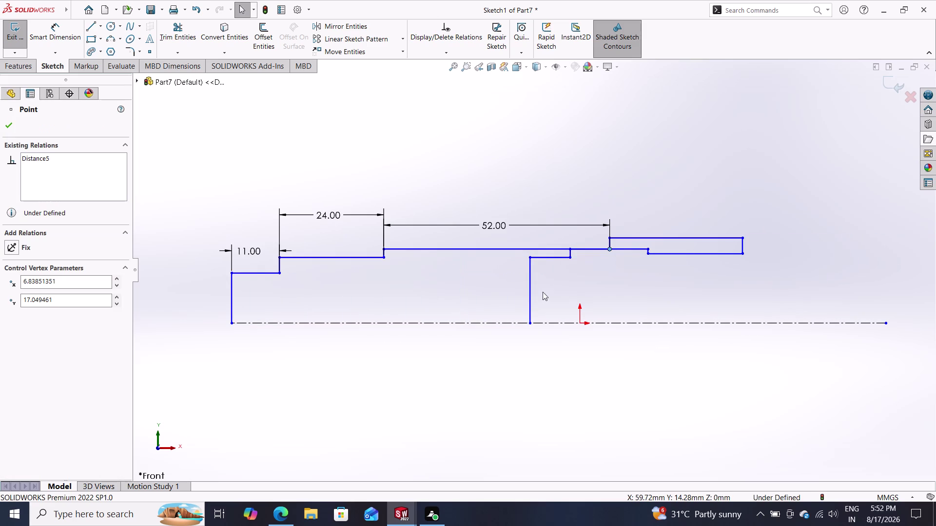
Move the closing line to the centerline's right end and reposition the lower step corner.
drag(530, 324, 701, 330)
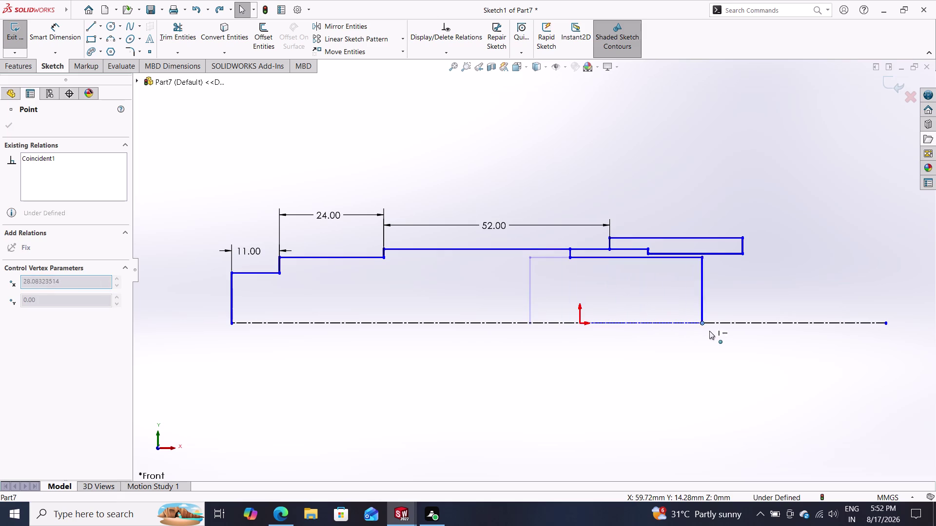
drag(702, 329, 863, 322)
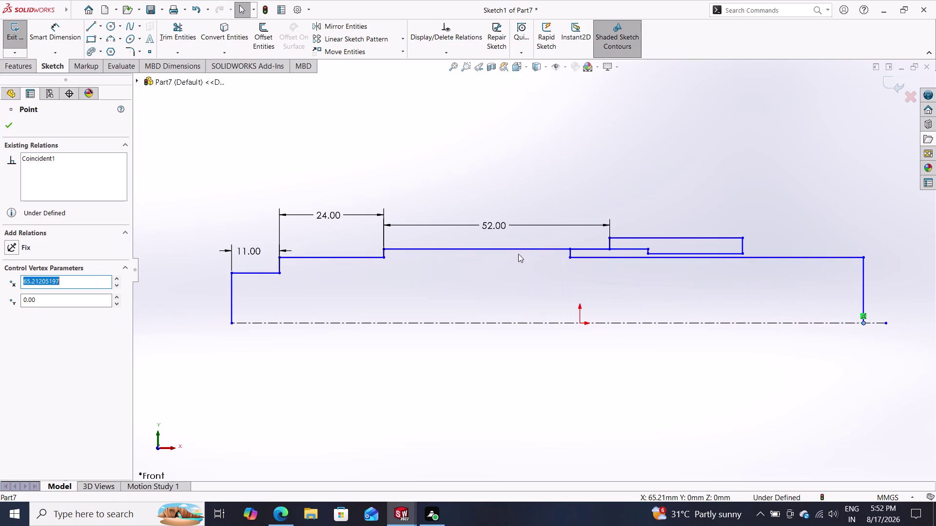
drag(571, 256, 741, 265)
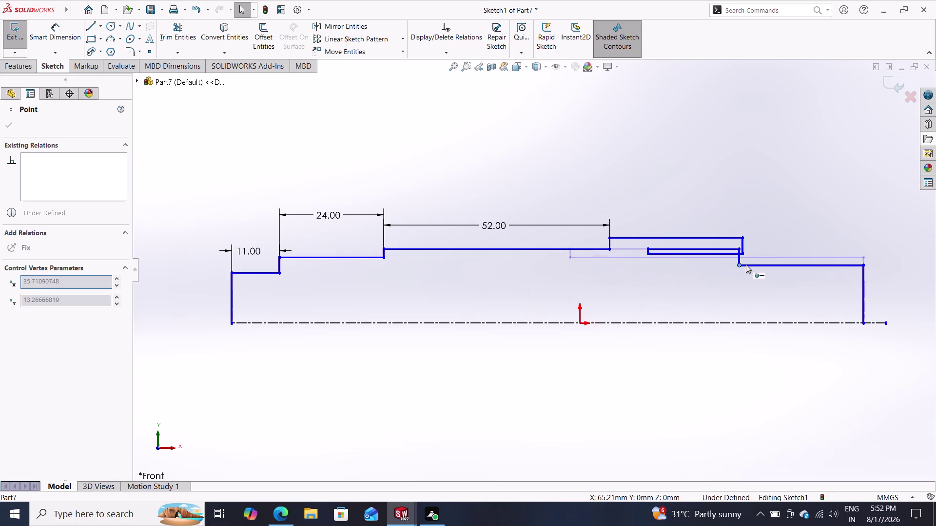
drag(741, 265, 635, 265)
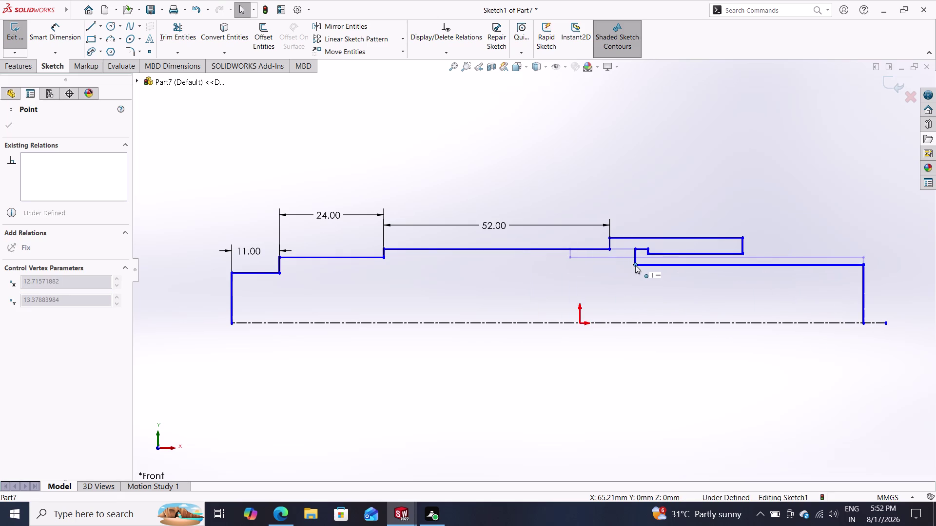
drag(634, 265, 638, 264)
click(637, 263)
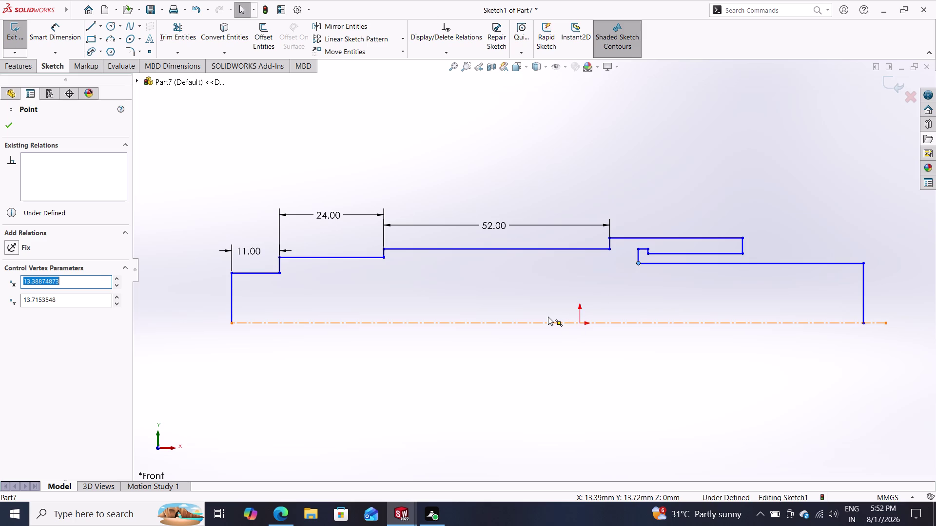
click(61, 33)
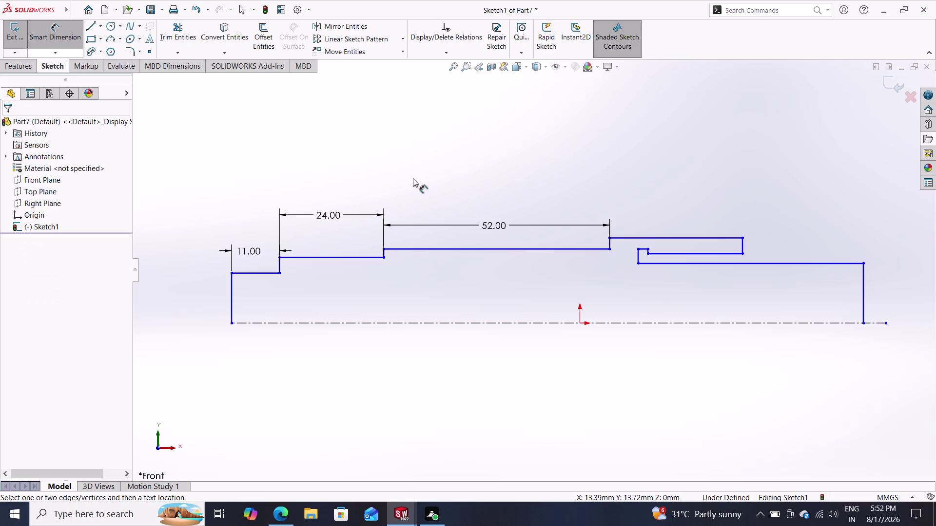
Dimension the small top step line to 6.00.
click(643, 237)
click(651, 192)
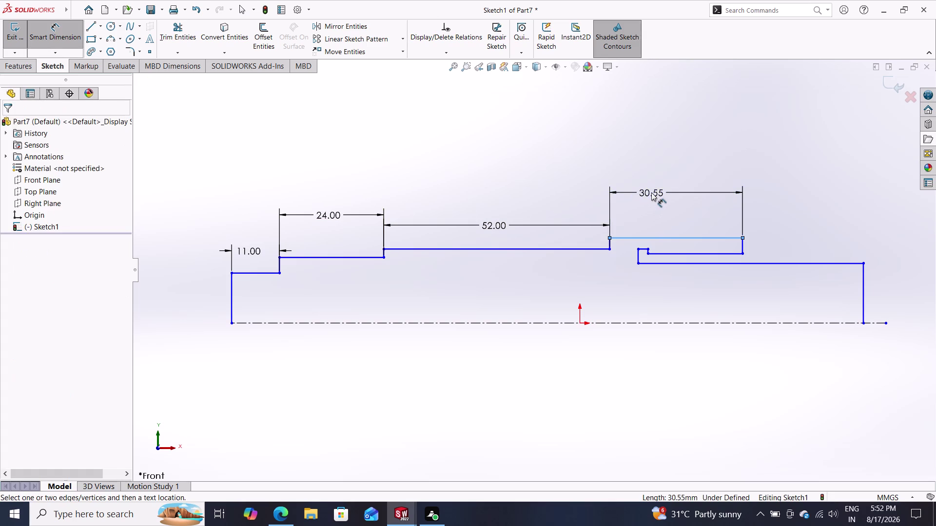
key(6)
key(Return)
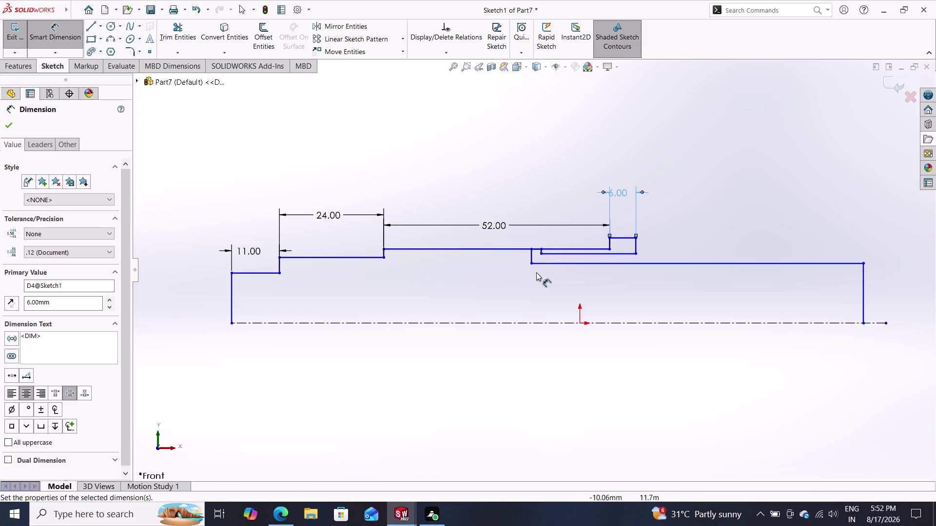
key(Escape)
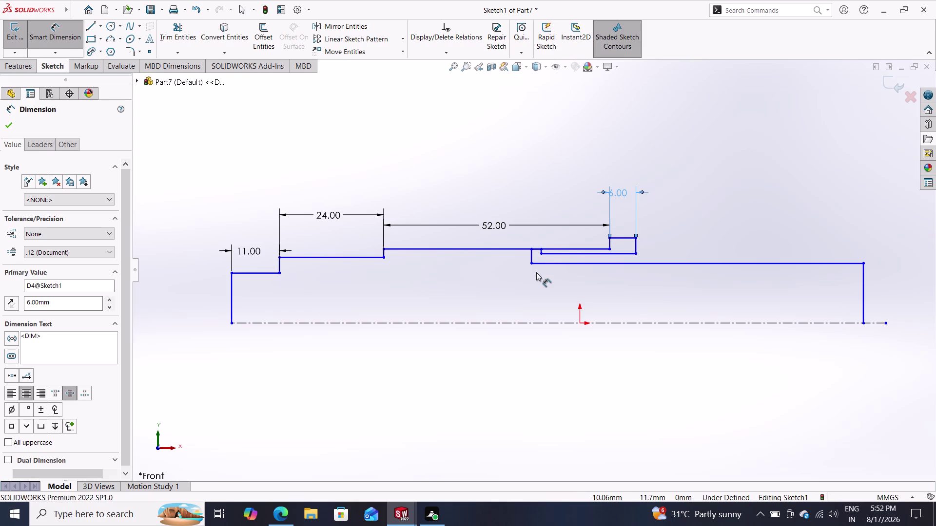
Delete the stray short line and the leftover tiny vertical pieces under the step.
click(558, 255)
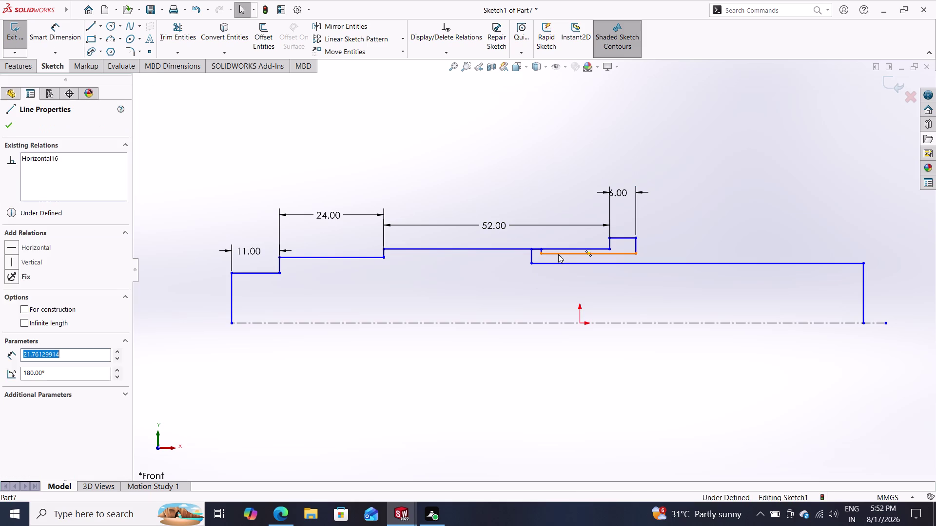
key(Delete)
click(532, 254)
key(Delete)
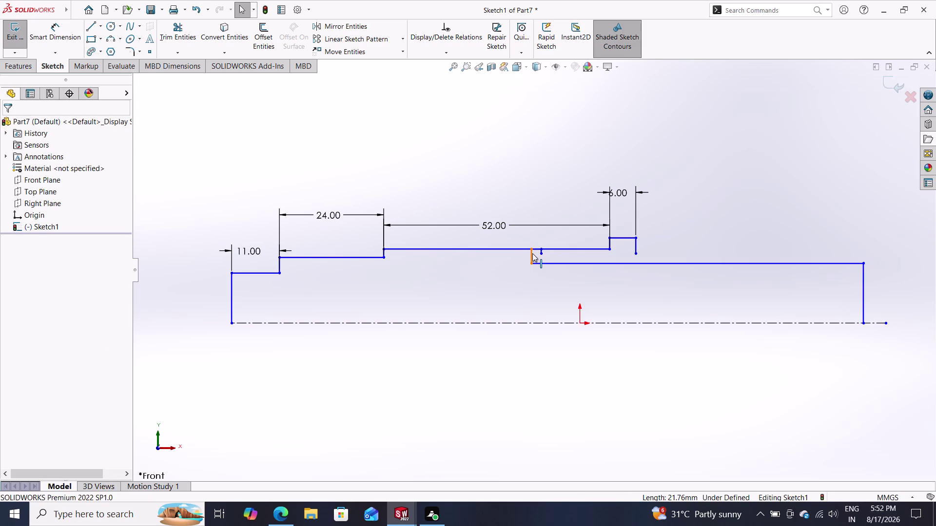
key(Delete)
key(Delete)
scroll(down, 3)
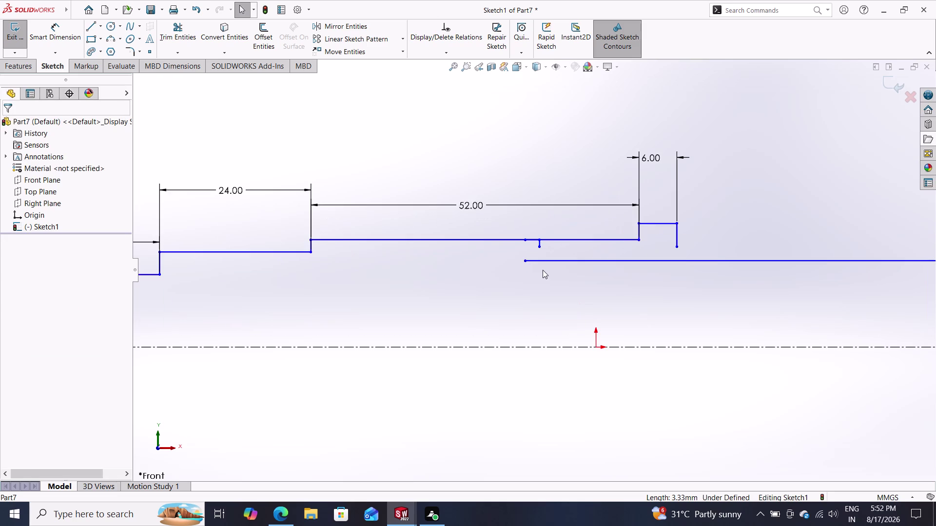
scroll(down, 3)
scroll(down, 3)
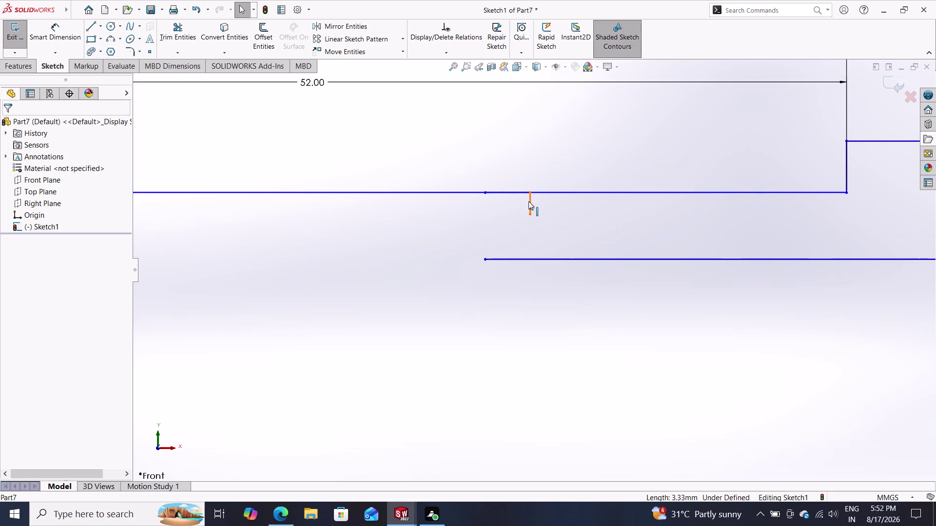
click(528, 202)
key(Delete)
Try deleting the upper line's leftover point, undoing a wrong deletion and dismissing the endpoint warning.
click(508, 192)
key(Delete)
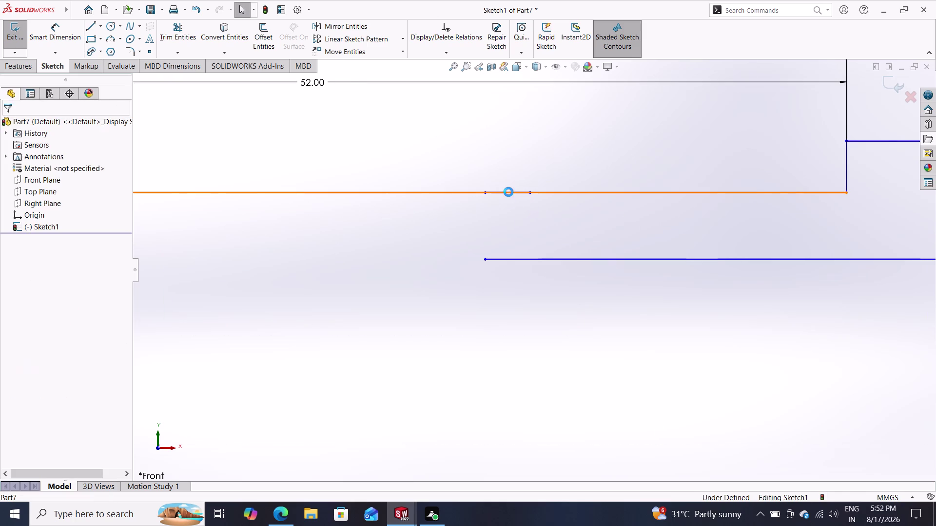
key(ctrl+z)
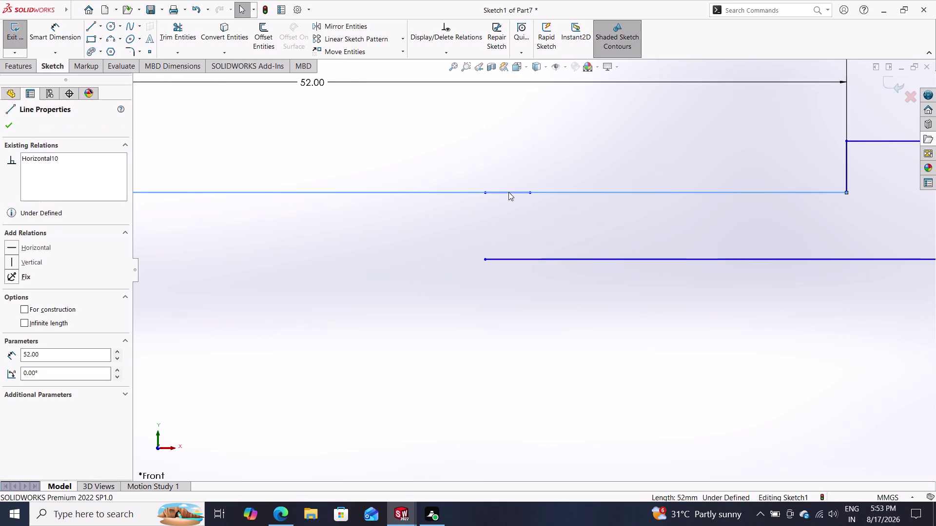
click(520, 194)
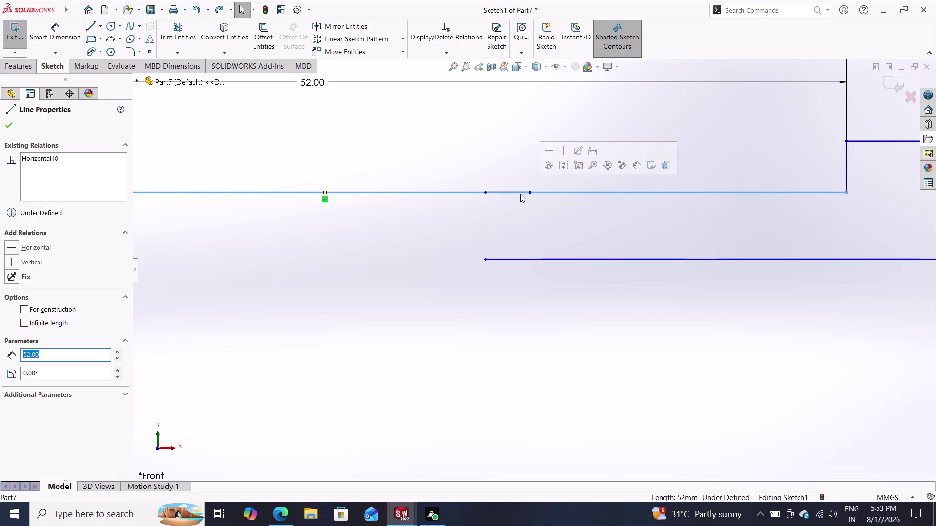
key(Escape)
triple_click(487, 195)
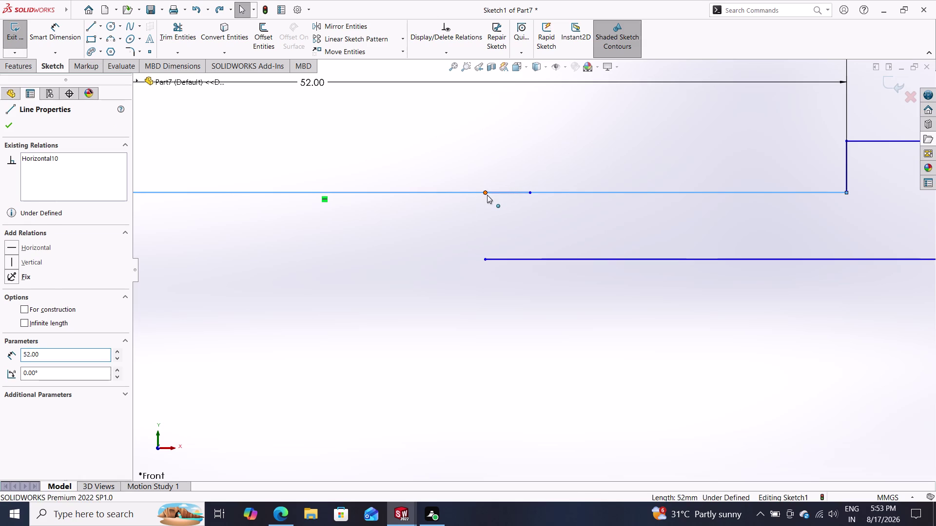
key(Delete)
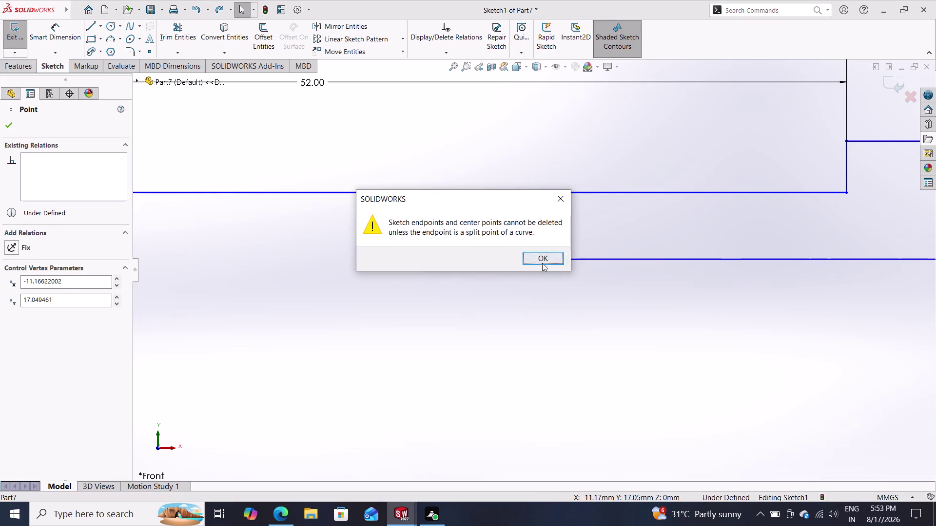
click(542, 265)
double_click(507, 191)
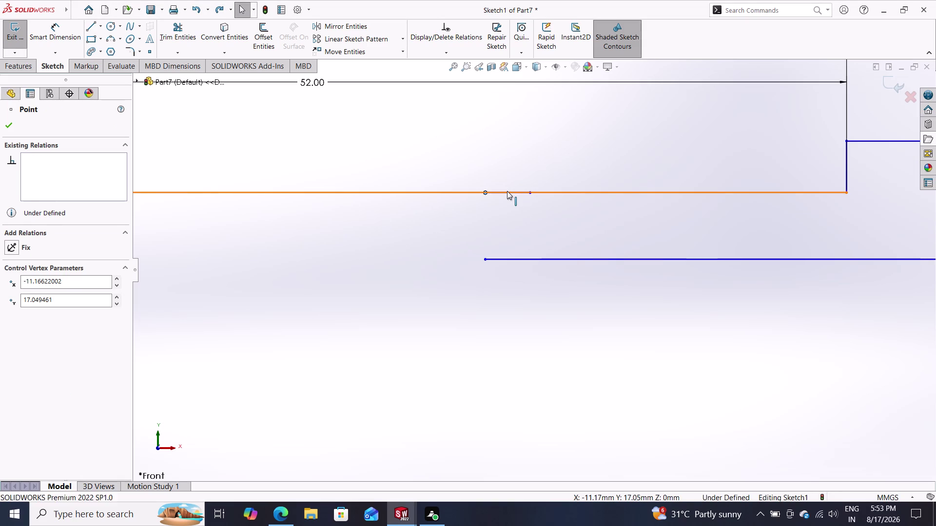
key(Escape)
scroll(down, 3)
scroll(up, 3)
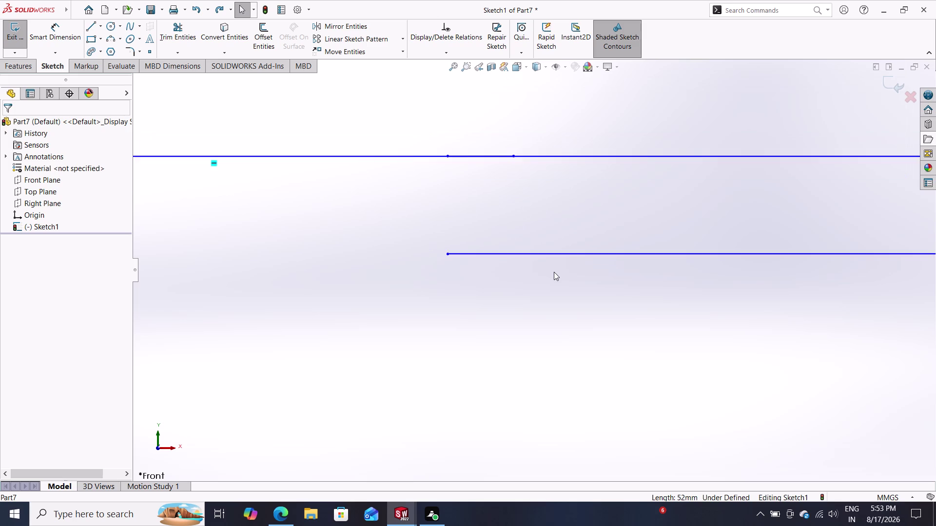
scroll(up, 3)
scroll(up, 3)
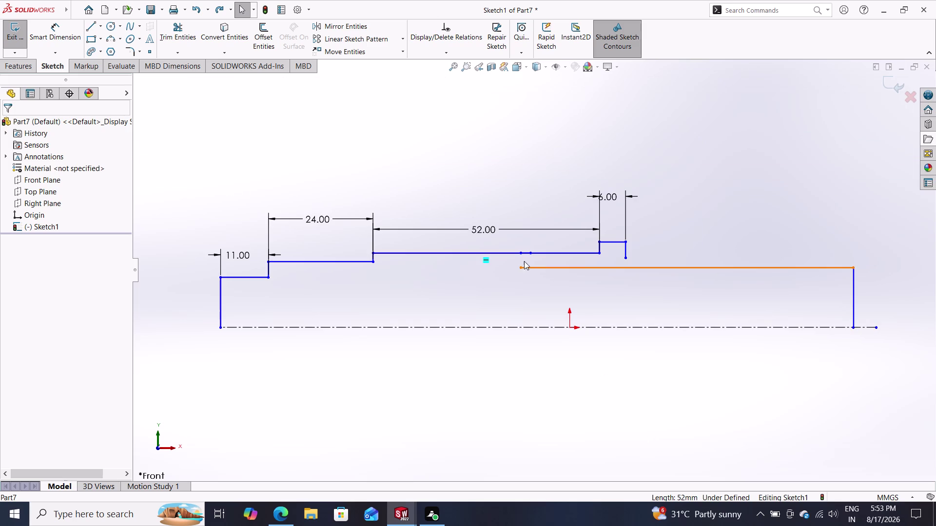
Shorten the lower horizontal line by dragging its left endpoint rightward past the step.
drag(519, 265, 656, 264)
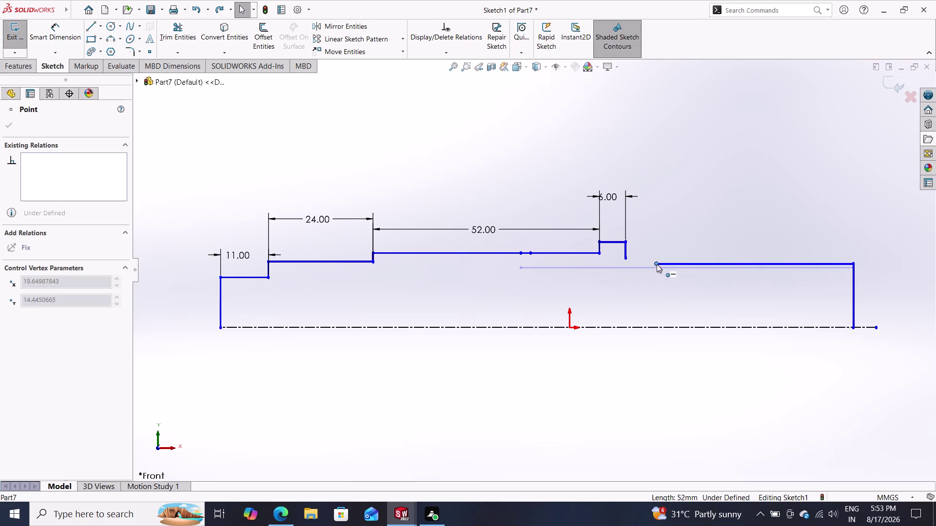
drag(656, 264, 657, 264)
key(Escape)
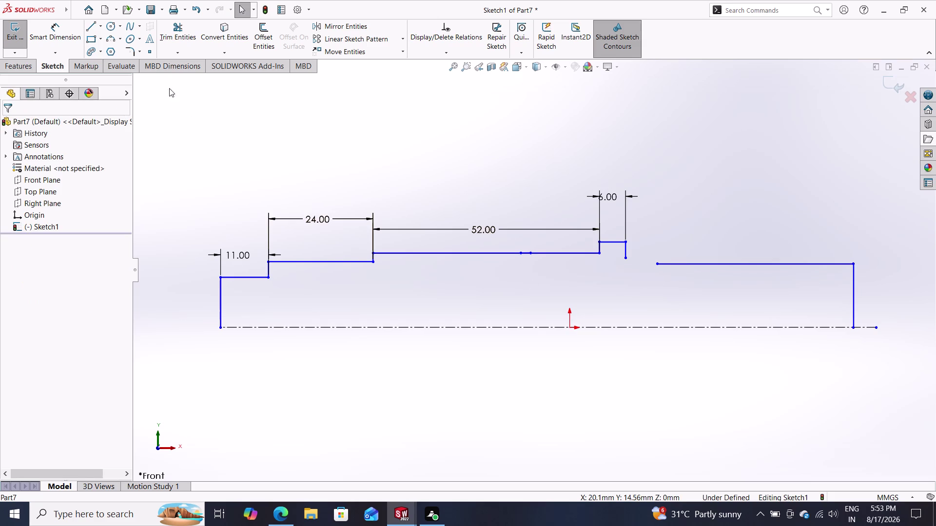
click(92, 26)
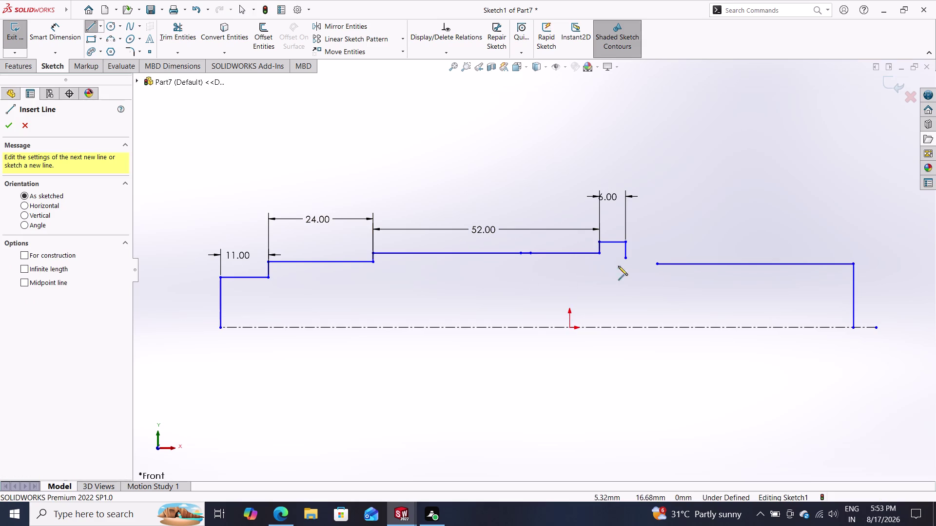
Draw a short line from the foot of the 6.00 step toward the lowered final run.
double_click(623, 257)
click(626, 255)
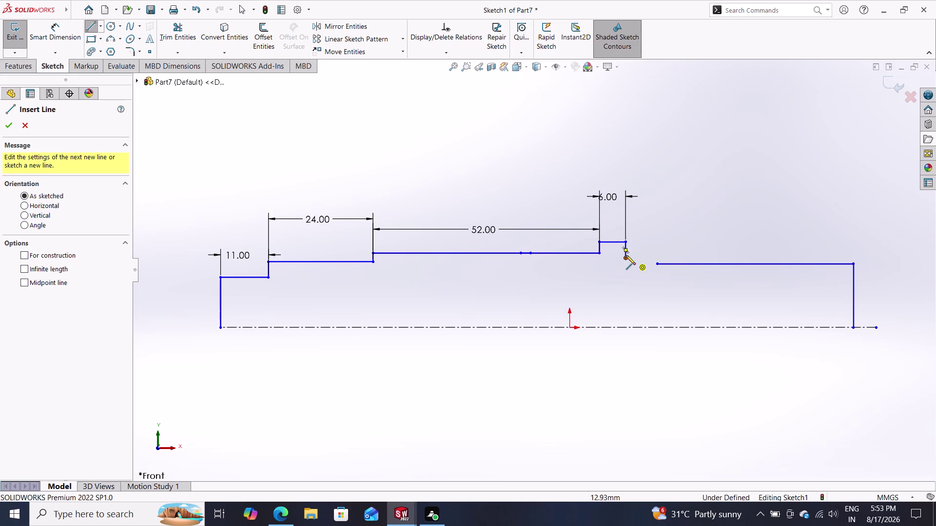
click(651, 256)
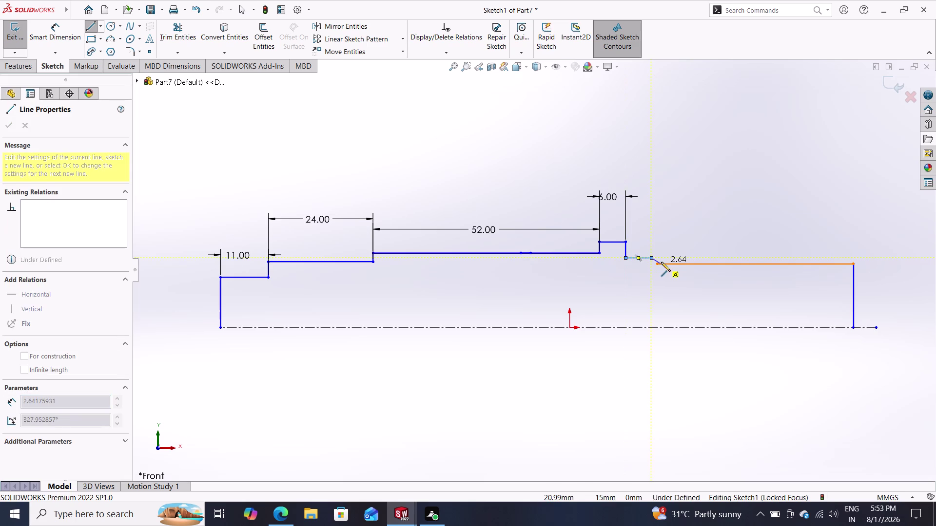
key(Escape)
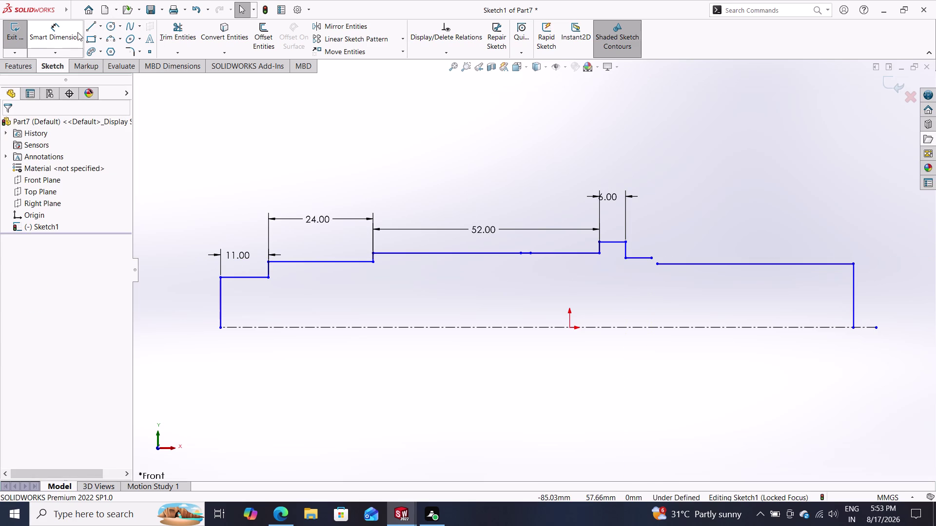
click(57, 31)
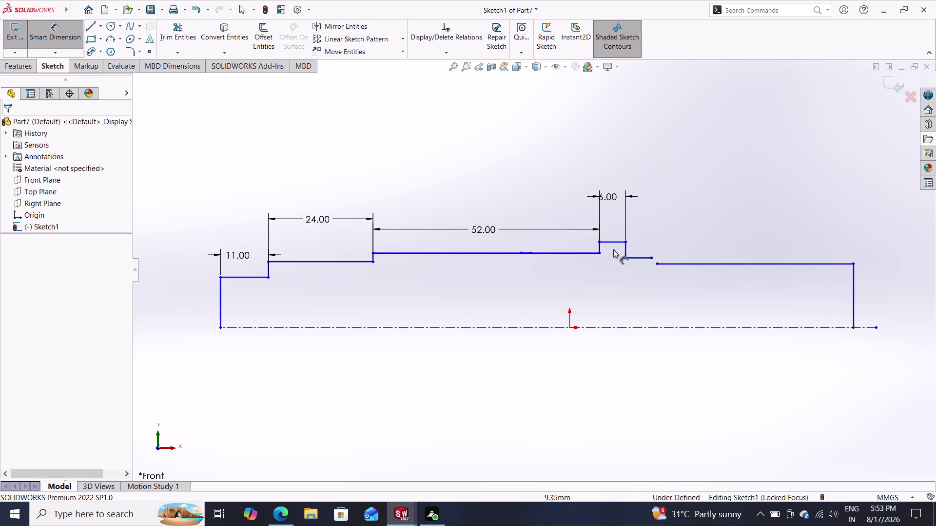